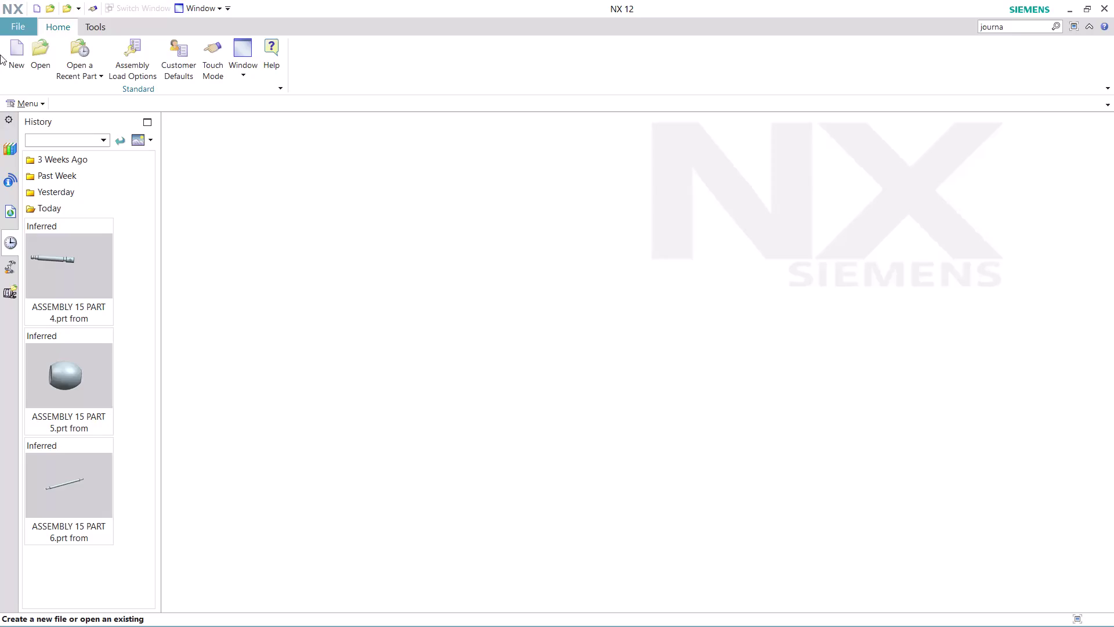
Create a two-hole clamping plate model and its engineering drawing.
Find Tools > Journal > Record through the Command Finder search for 'journa'.
click(1018, 28)
key(Return)
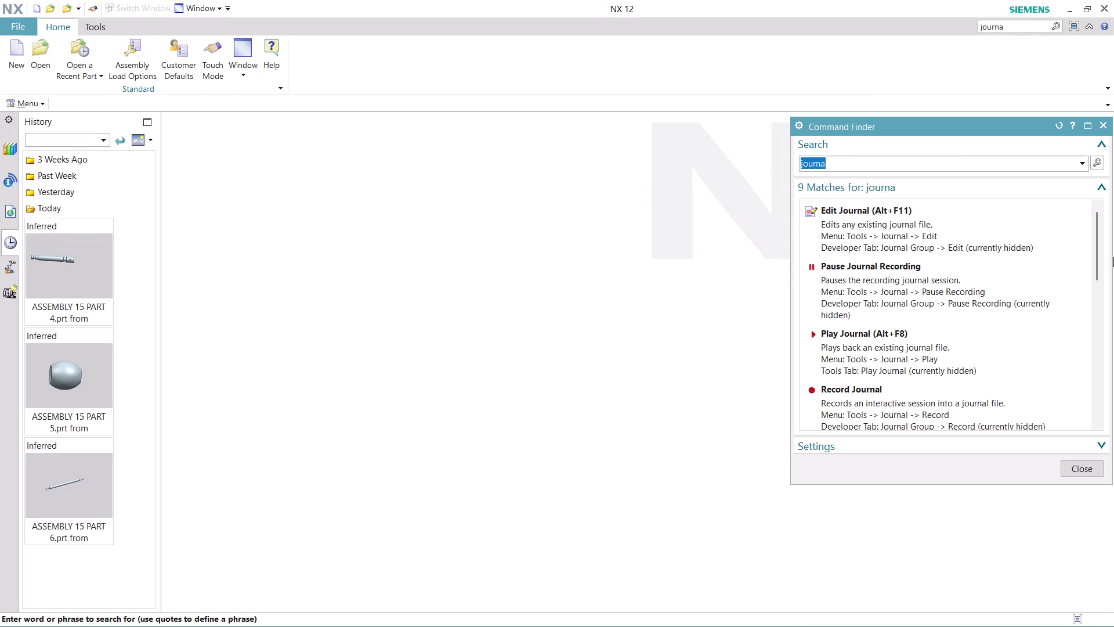
scroll(down, 3)
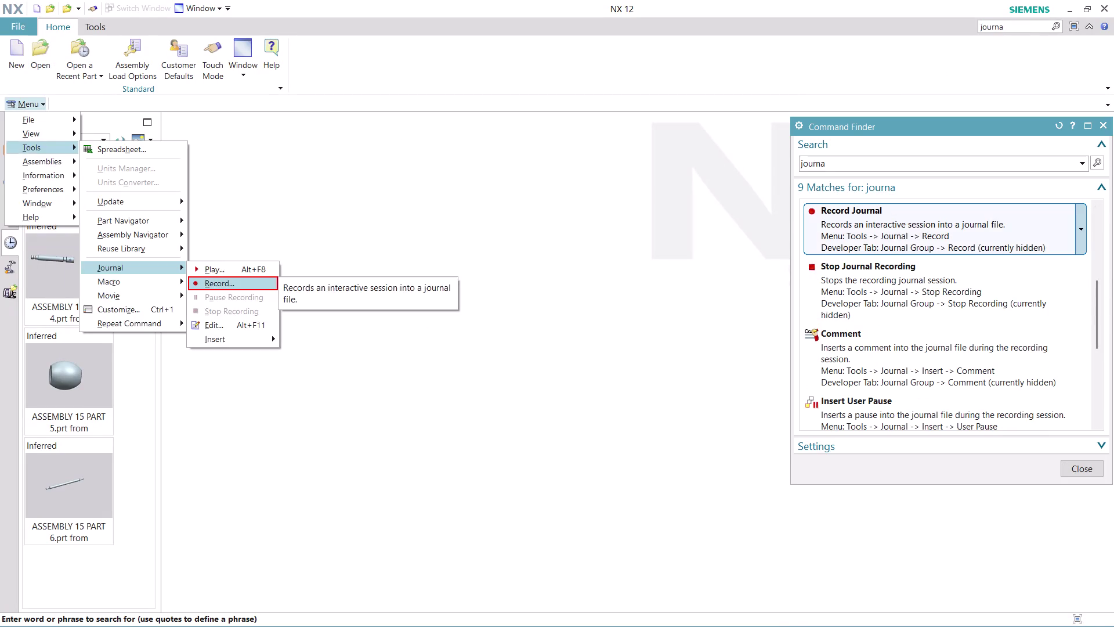
click(875, 232)
click(621, 367)
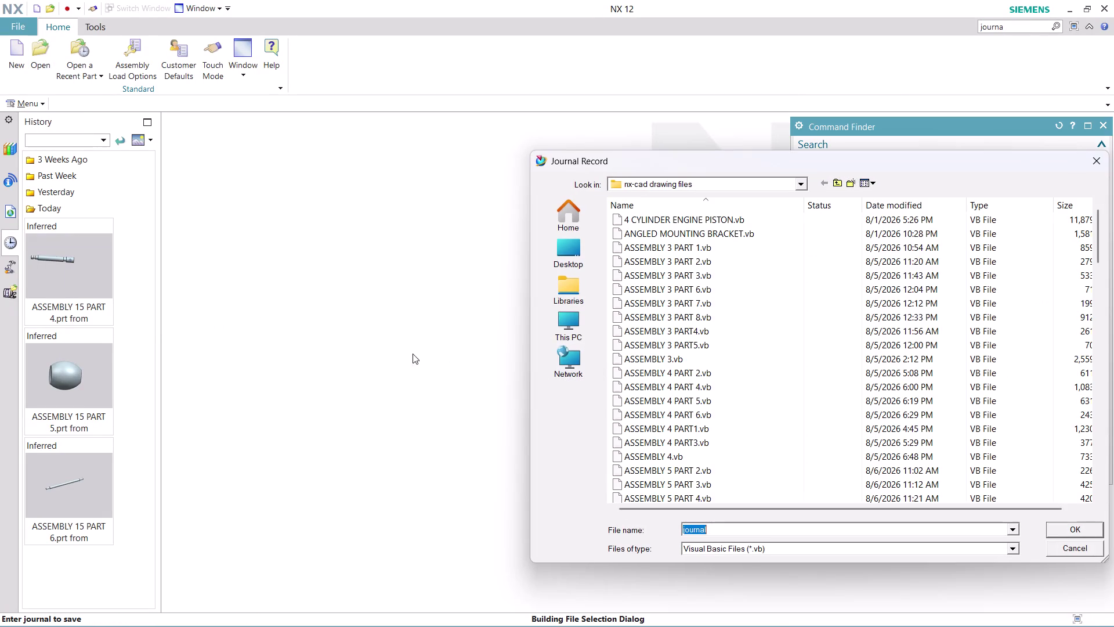
Name the journal 'ASSEMBLY 15 PART 7' and start recording it.
text(ASS)
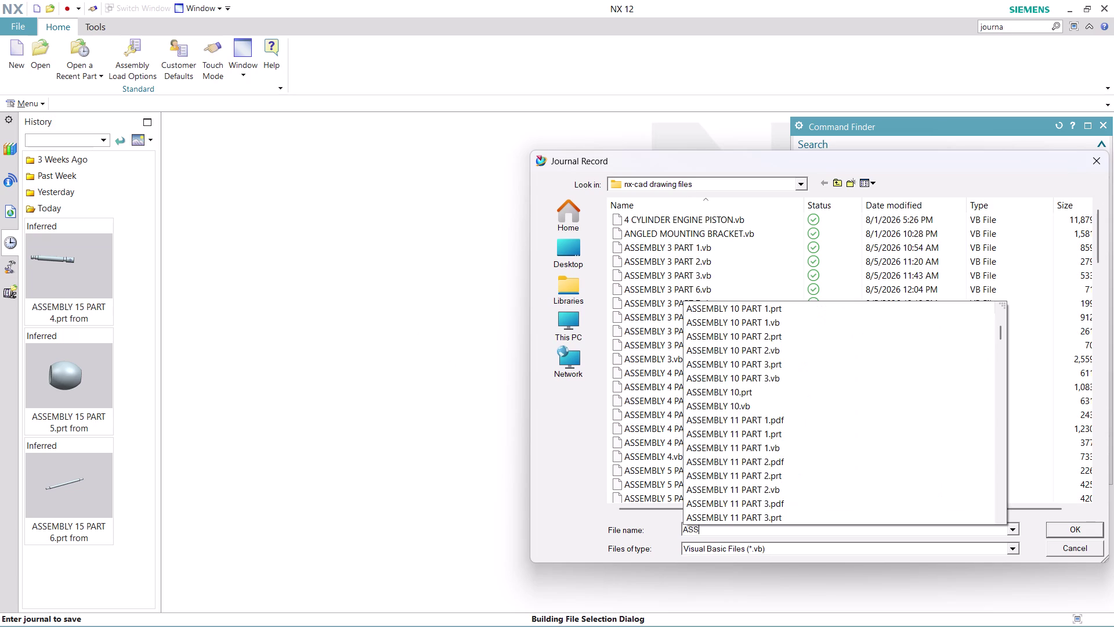
text(EMBLY)
key(space)
key(1)
key(5)
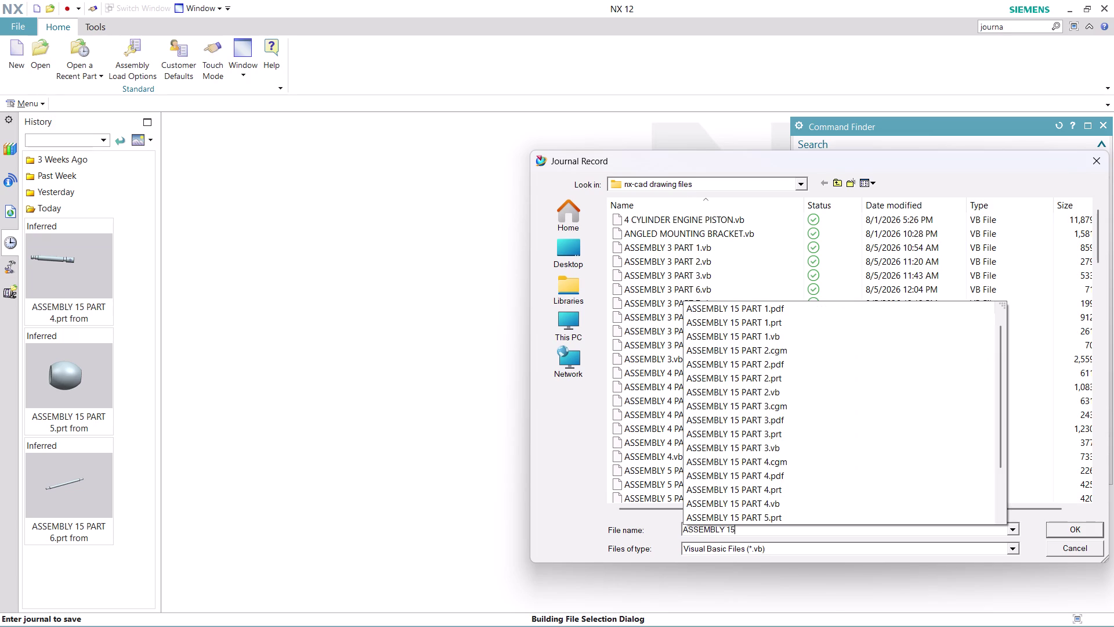
key(space)
text(PART)
key(space)
key(7)
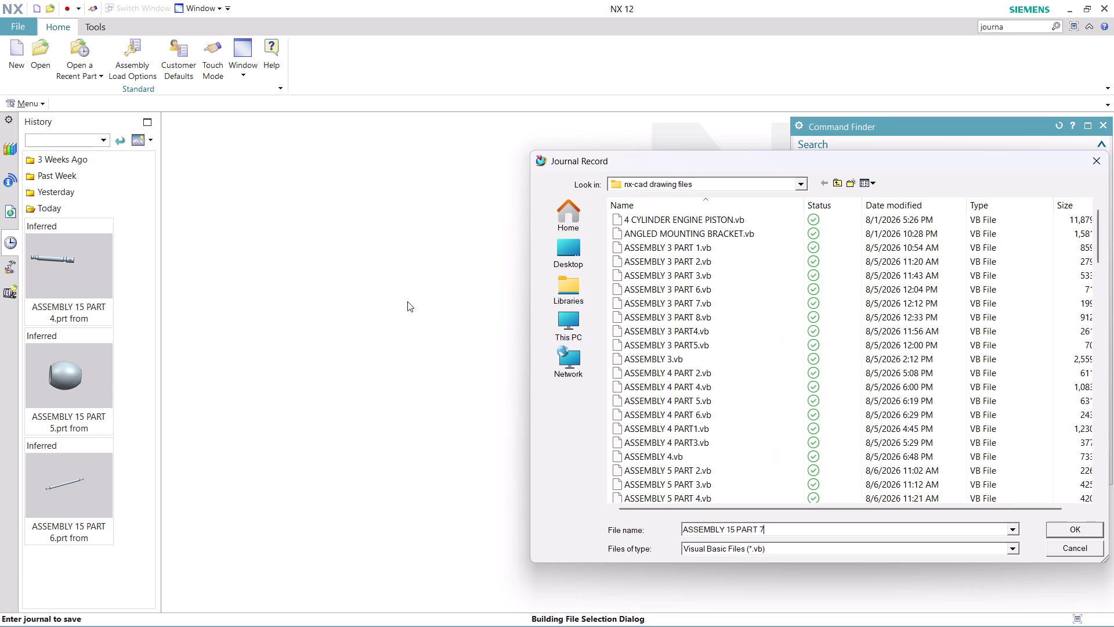
key(Return)
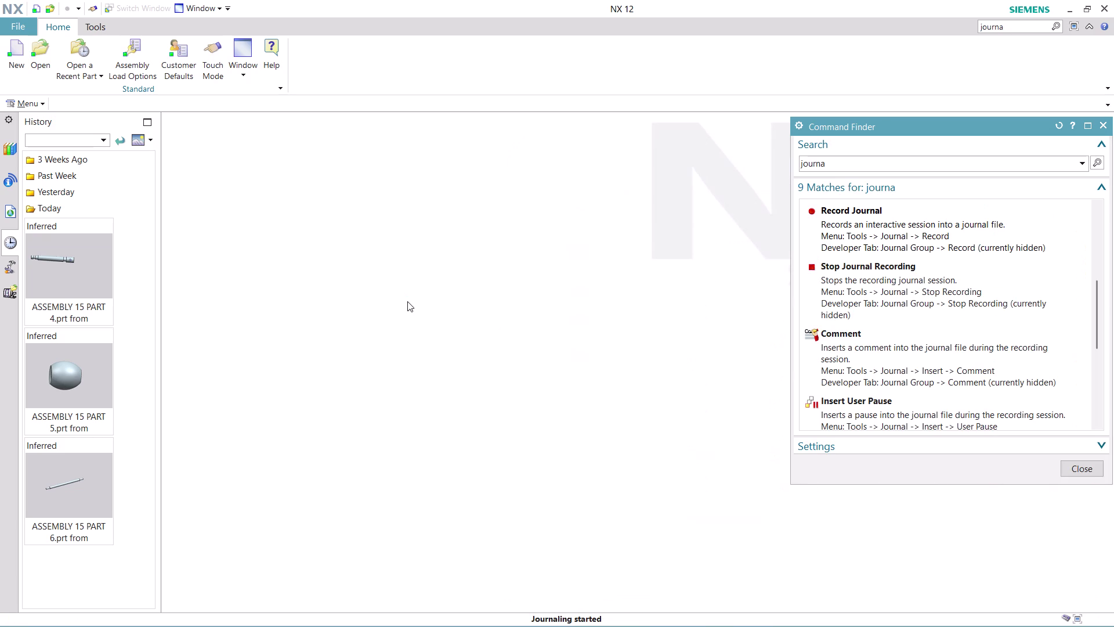
click(1084, 466)
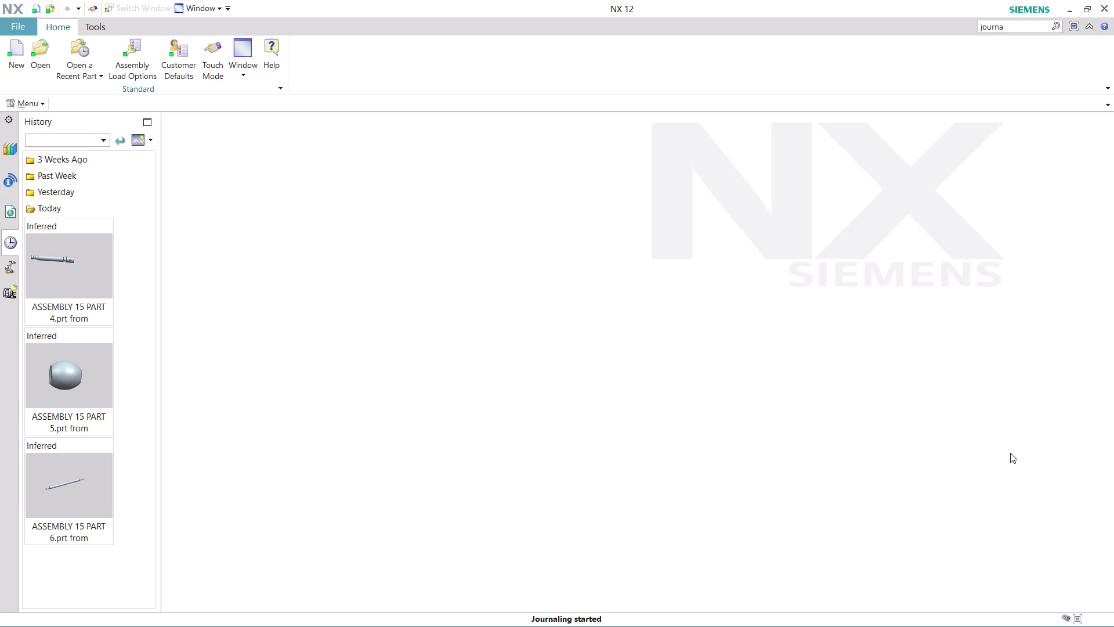
Create model8.prt from the Model template and insert a new sketch.
click(21, 62)
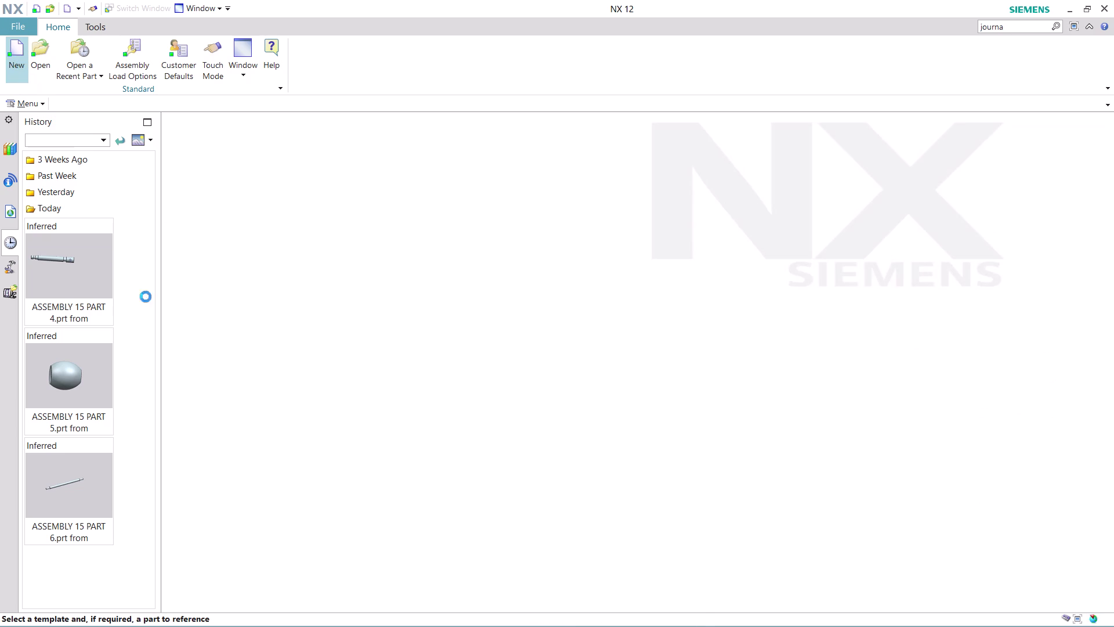
click(212, 294)
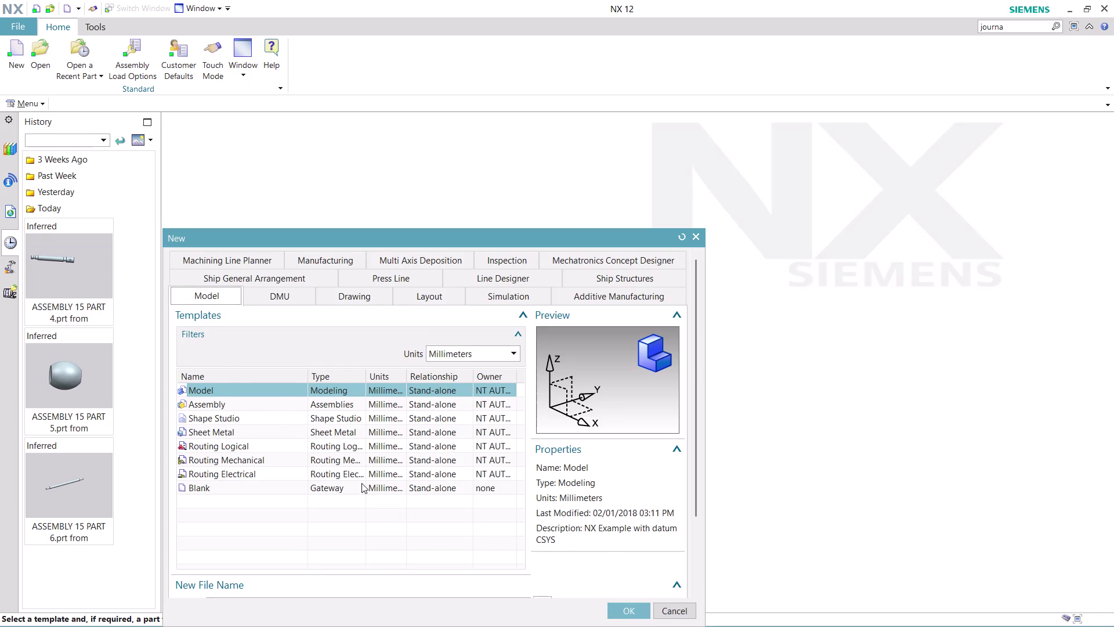
click(628, 614)
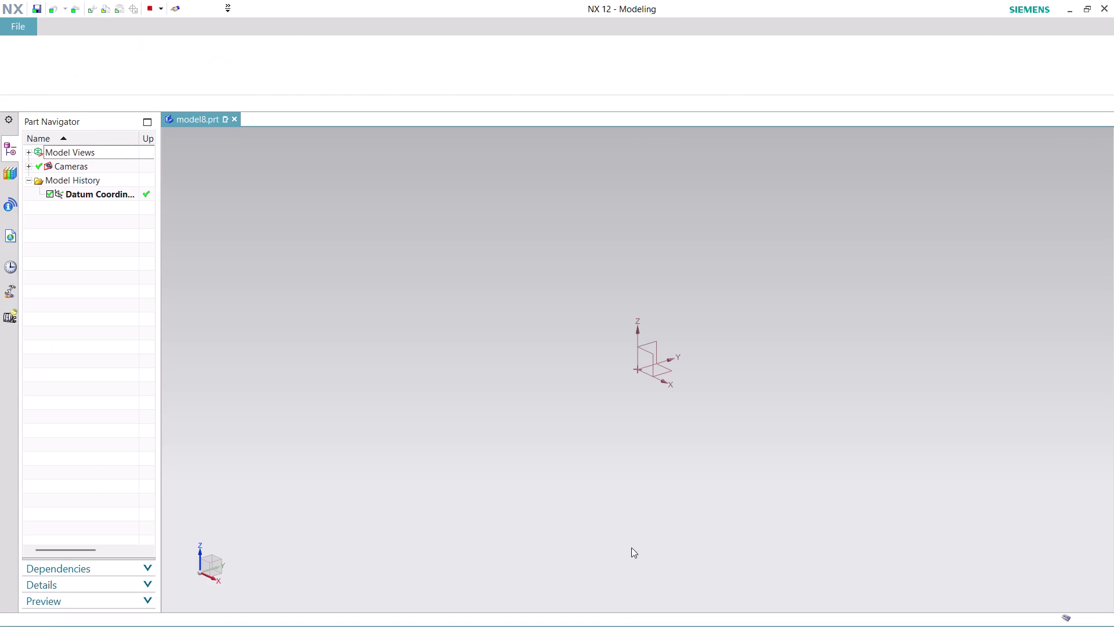
click(36, 104)
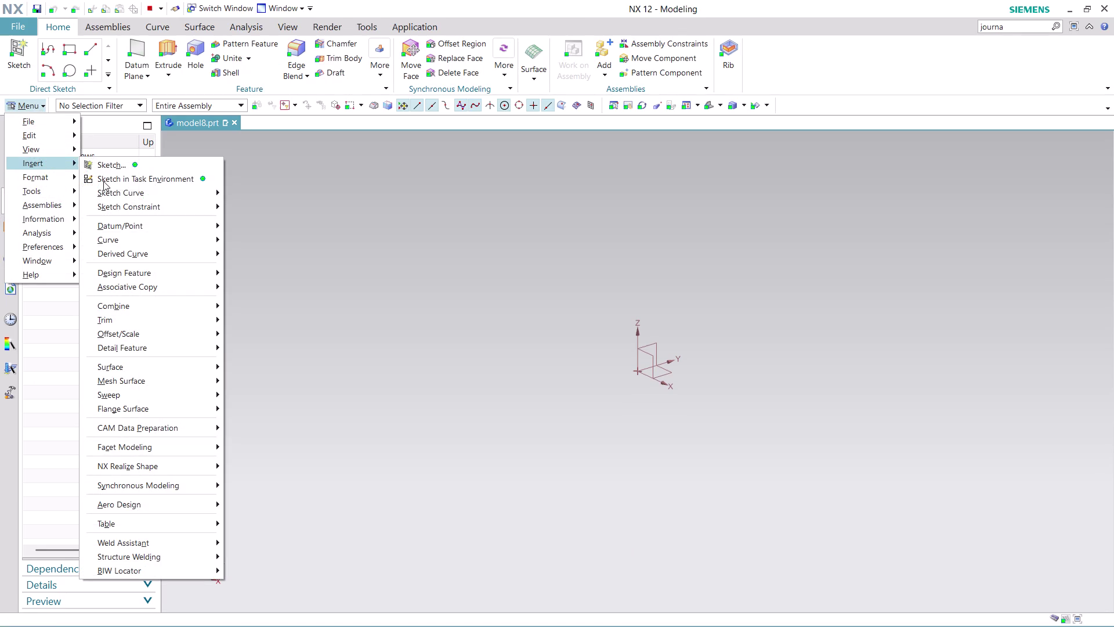
click(165, 181)
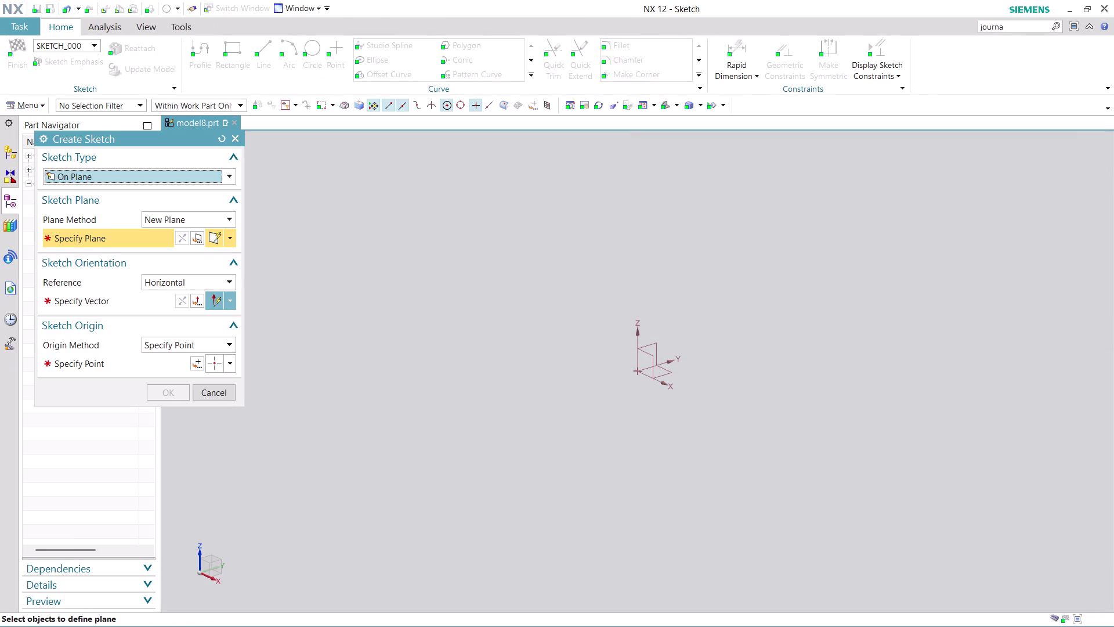
Place the sketch on the XY plane with zero offset, horizontal reference and datum-origin origin.
click(671, 369)
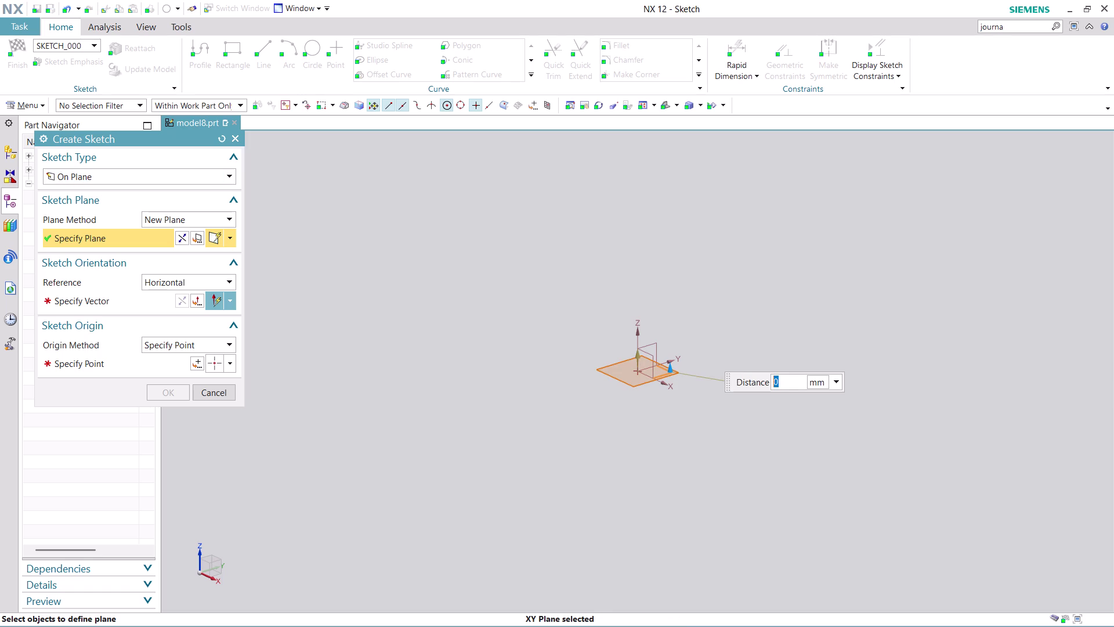
key(ctrl+super+F24)
click(150, 303)
click(663, 364)
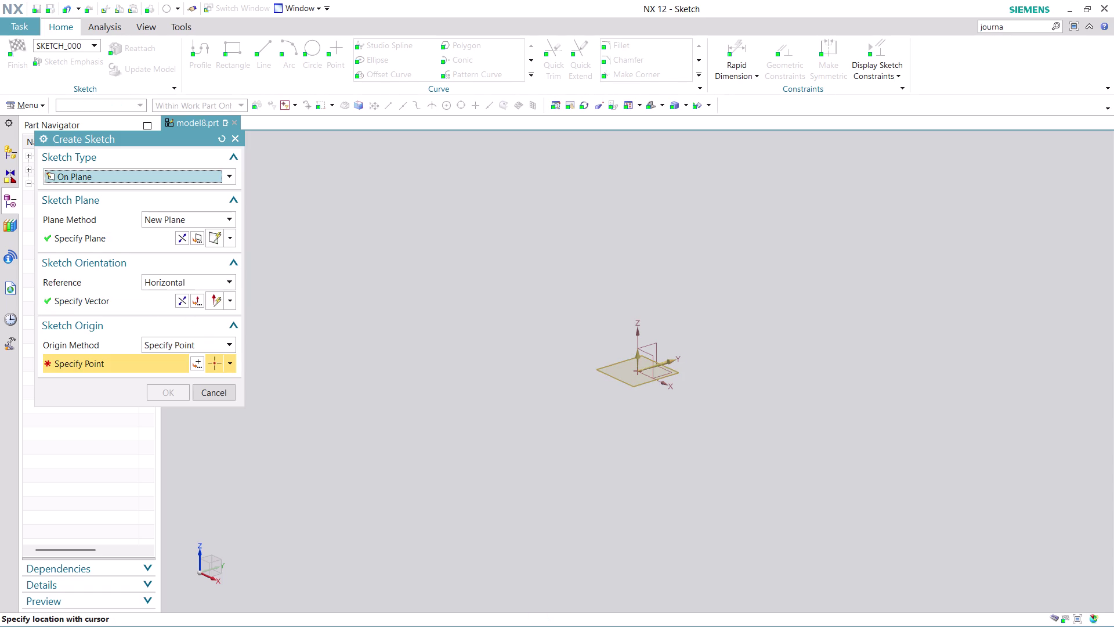
click(197, 359)
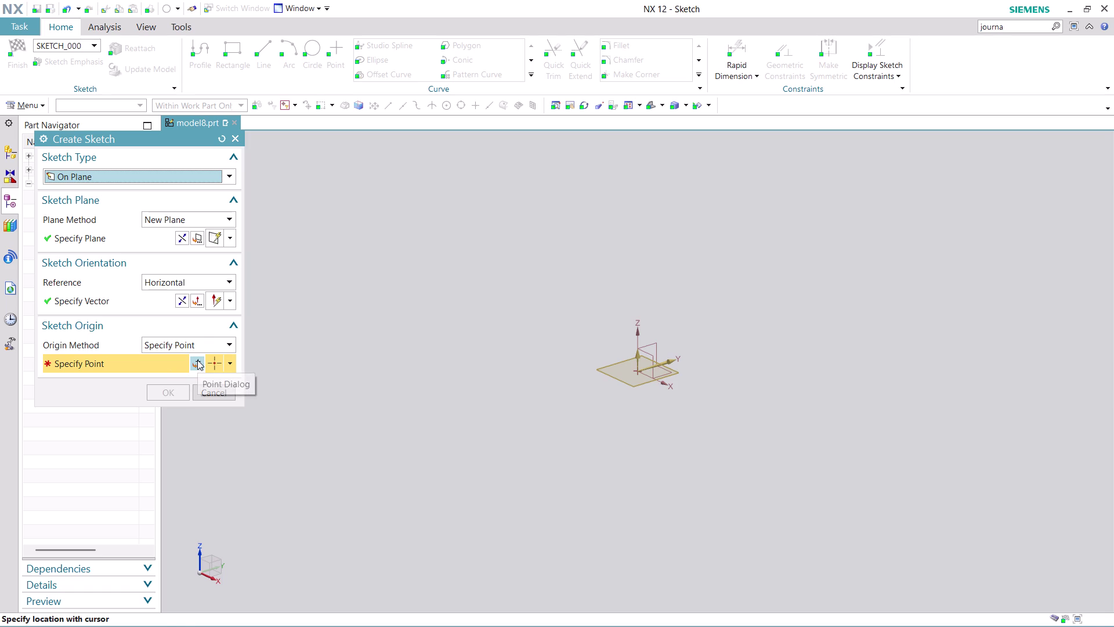
click(168, 381)
click(170, 393)
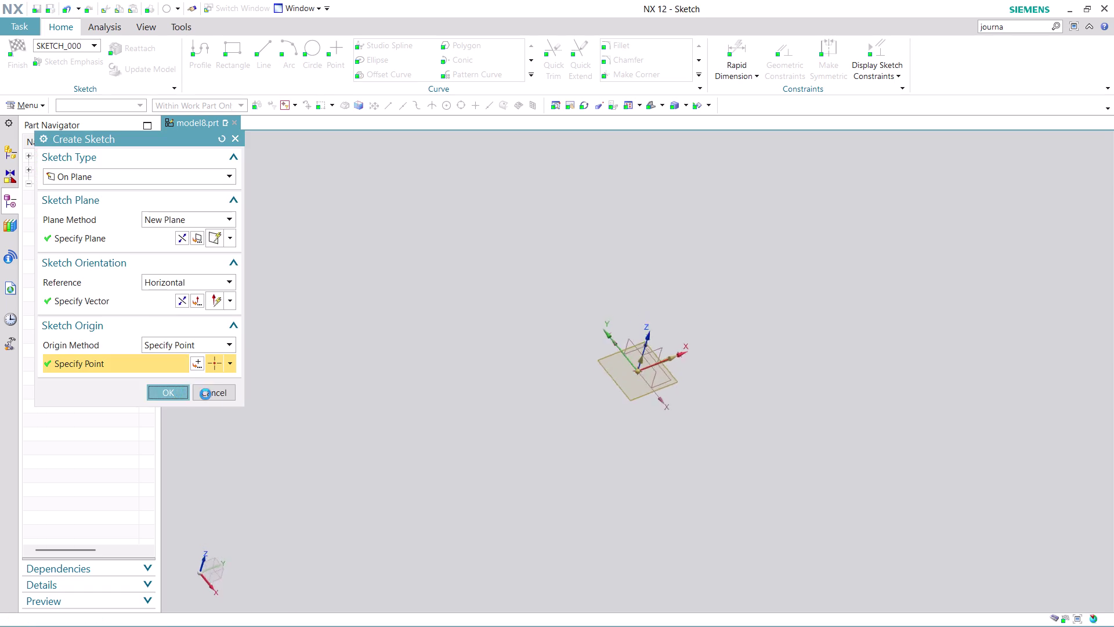
scroll(up, 3)
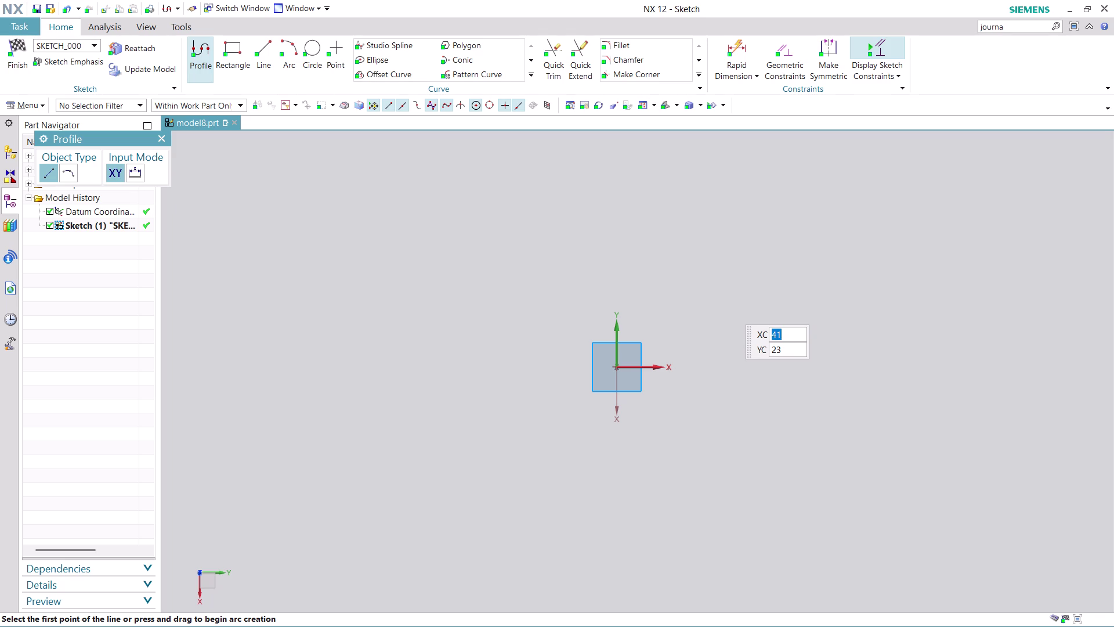
Draw a 94 by 105.8 rectangle from its centre at the sketch origin.
click(233, 44)
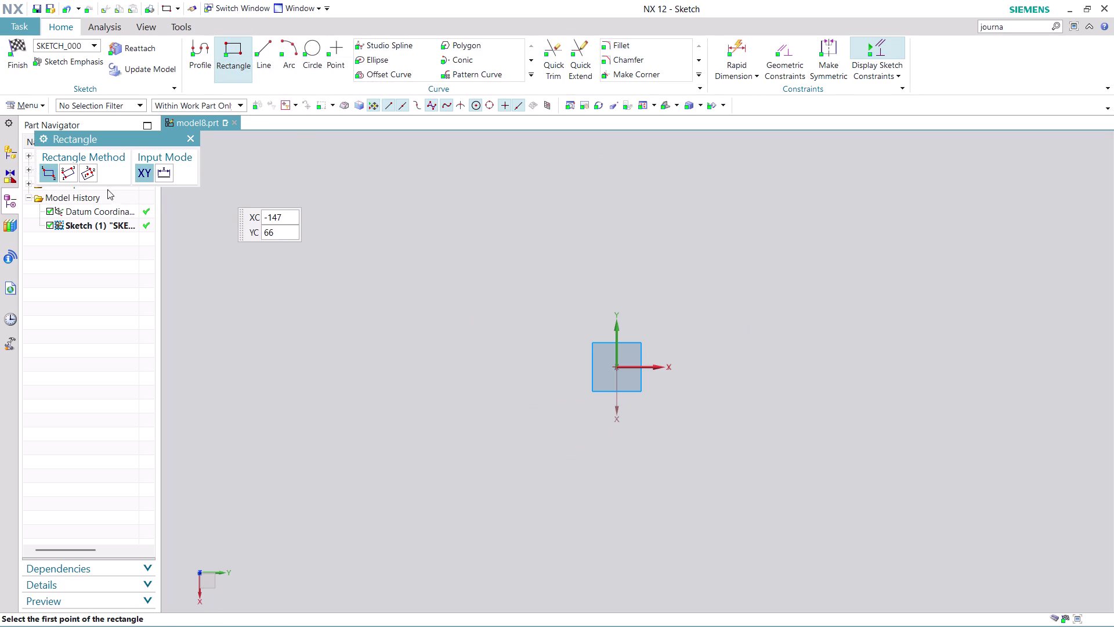
click(88, 174)
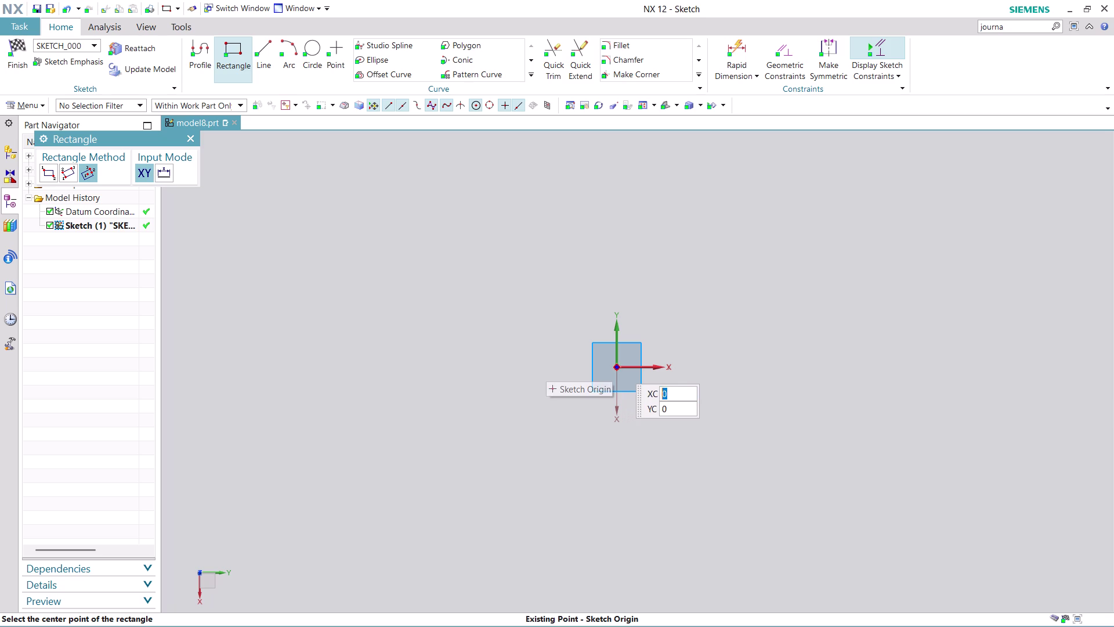
click(619, 364)
click(744, 368)
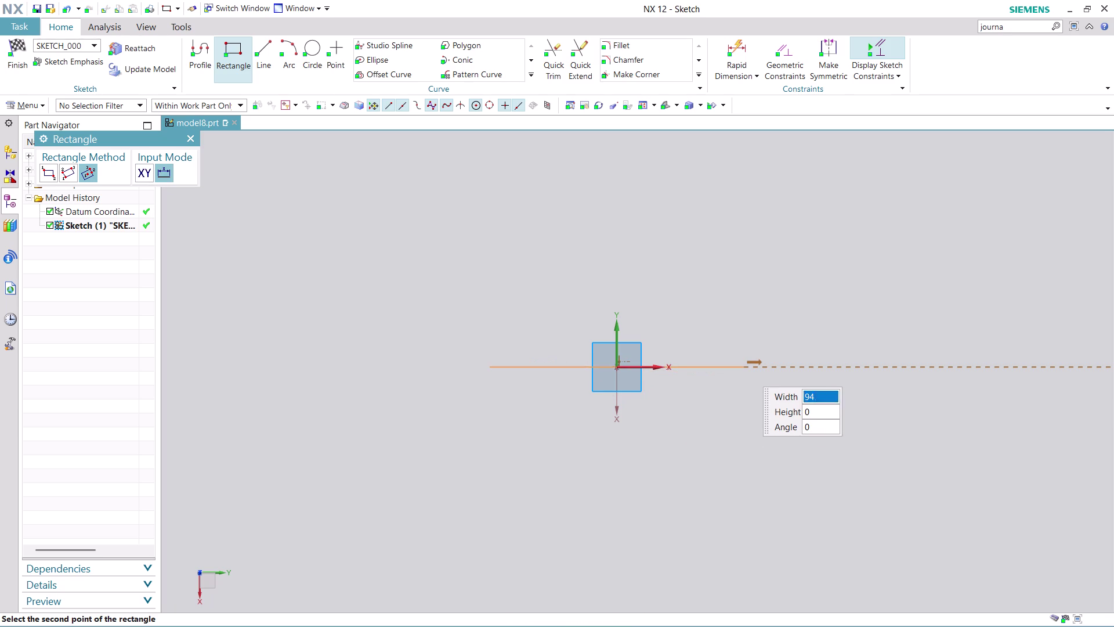
click(742, 510)
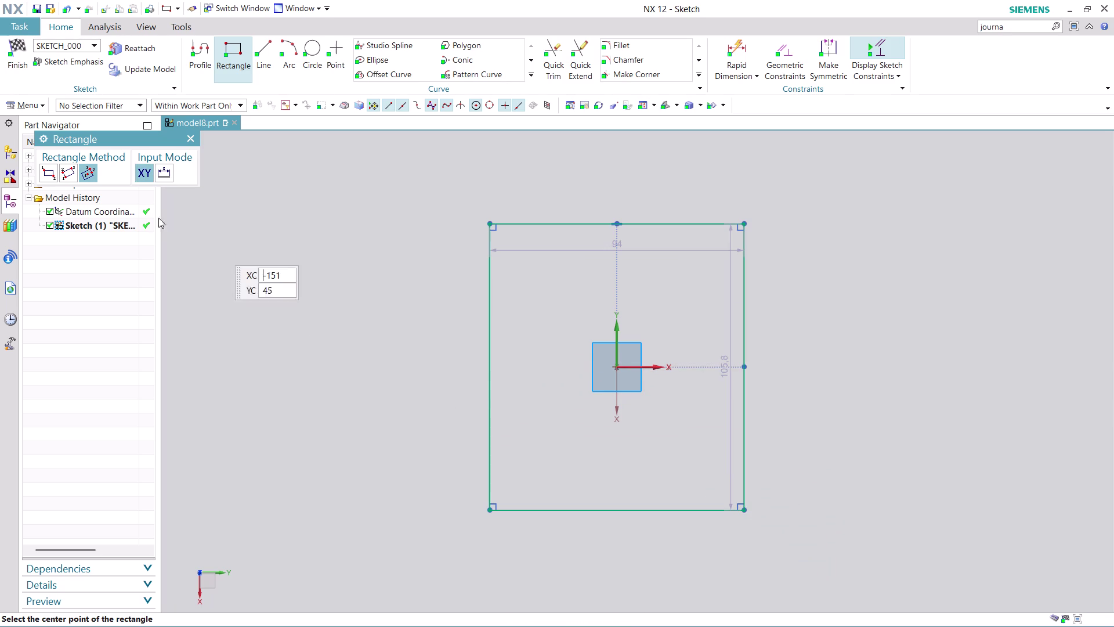
click(192, 138)
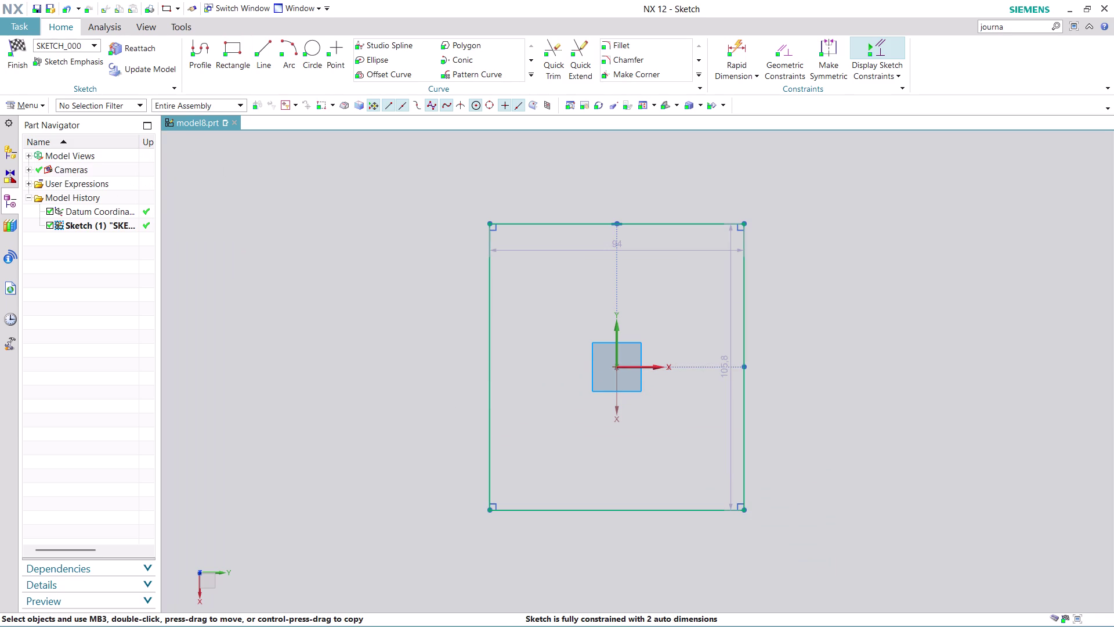
Move the 94 and 105.8 dimensions outward and open the 94 width for editing.
drag(658, 252, 654, 165)
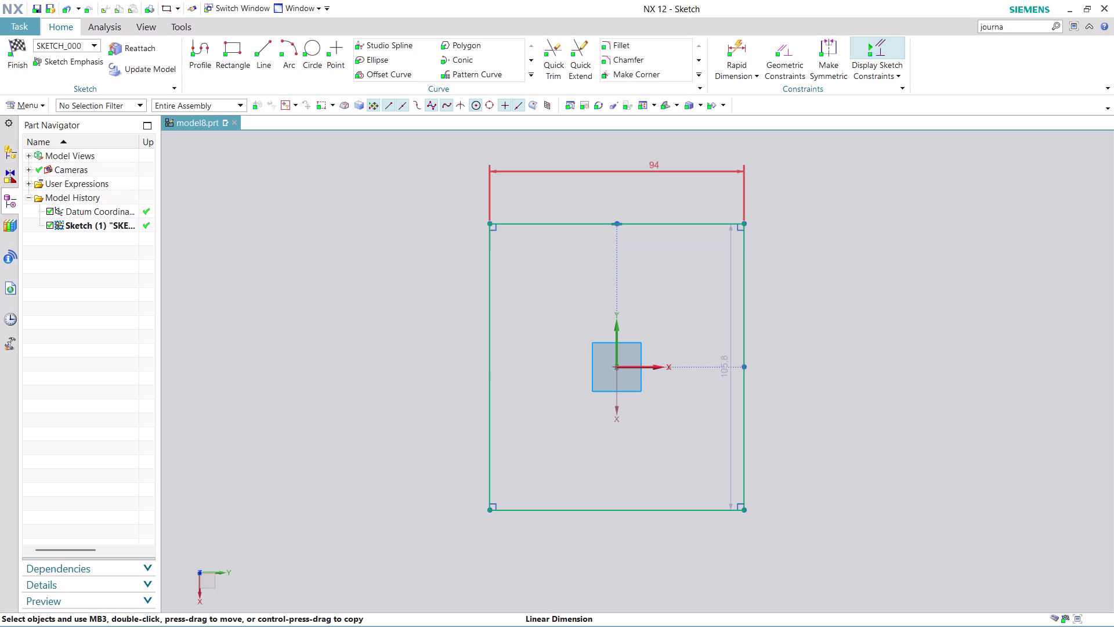
drag(722, 373, 770, 370)
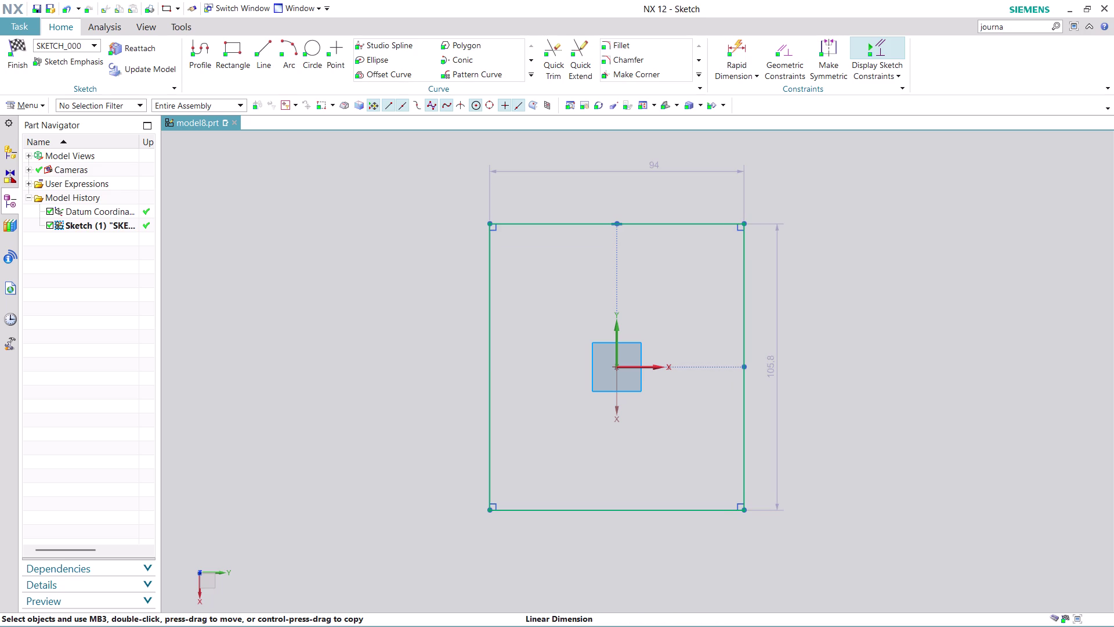
click(646, 164)
click(647, 163)
double_click(646, 164)
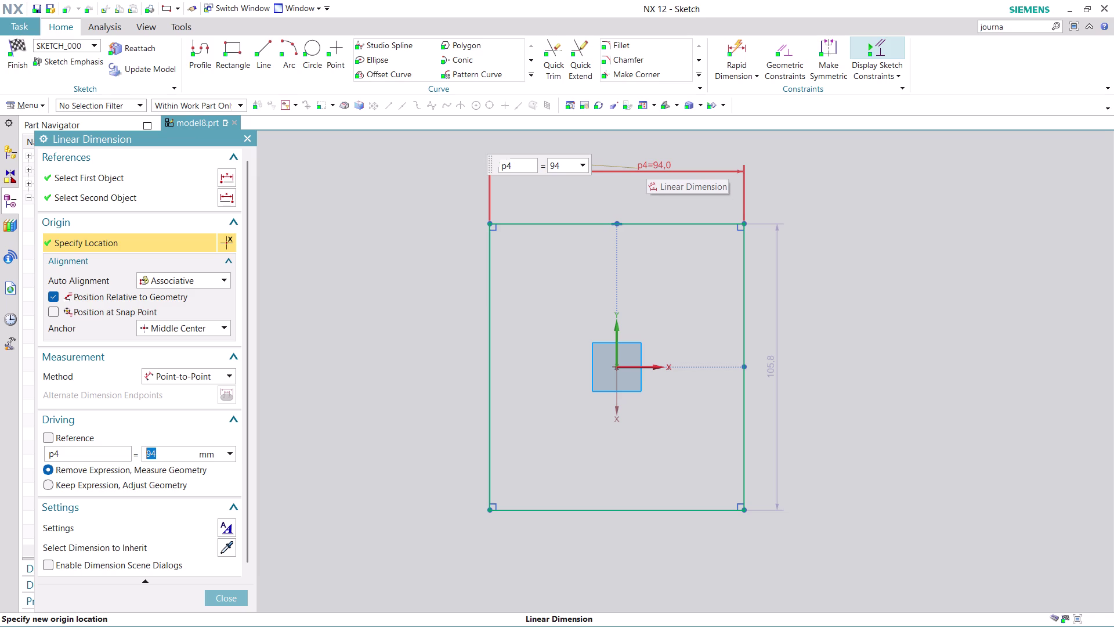
Change the rectangle's width and height dimensions both to 32 mm.
text(32)
key(Return)
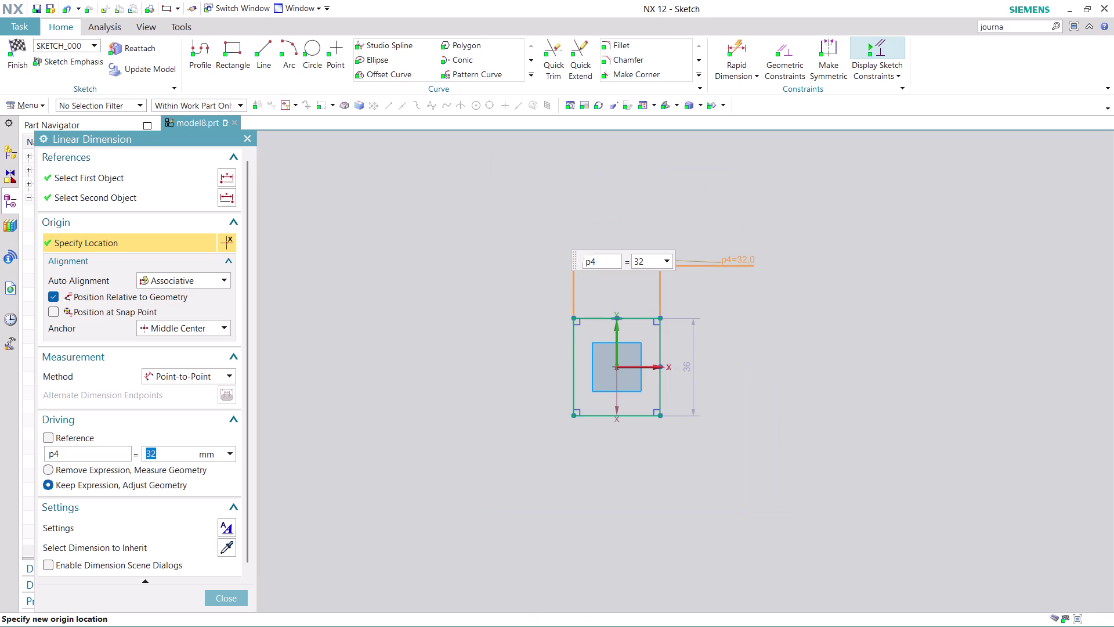
click(222, 593)
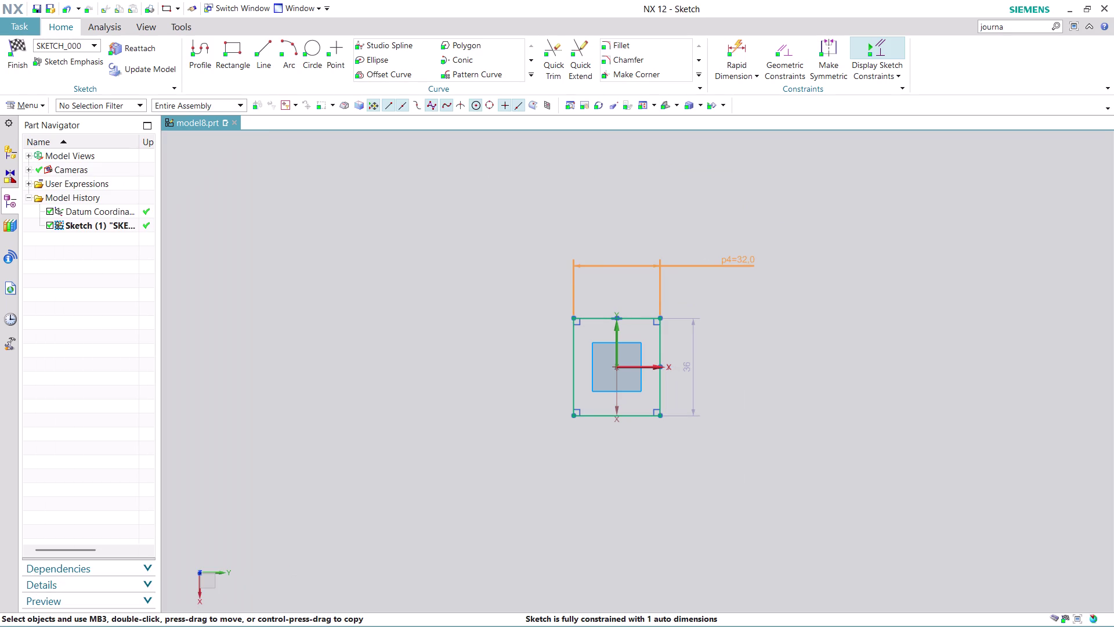
scroll(up, 3)
double_click(670, 283)
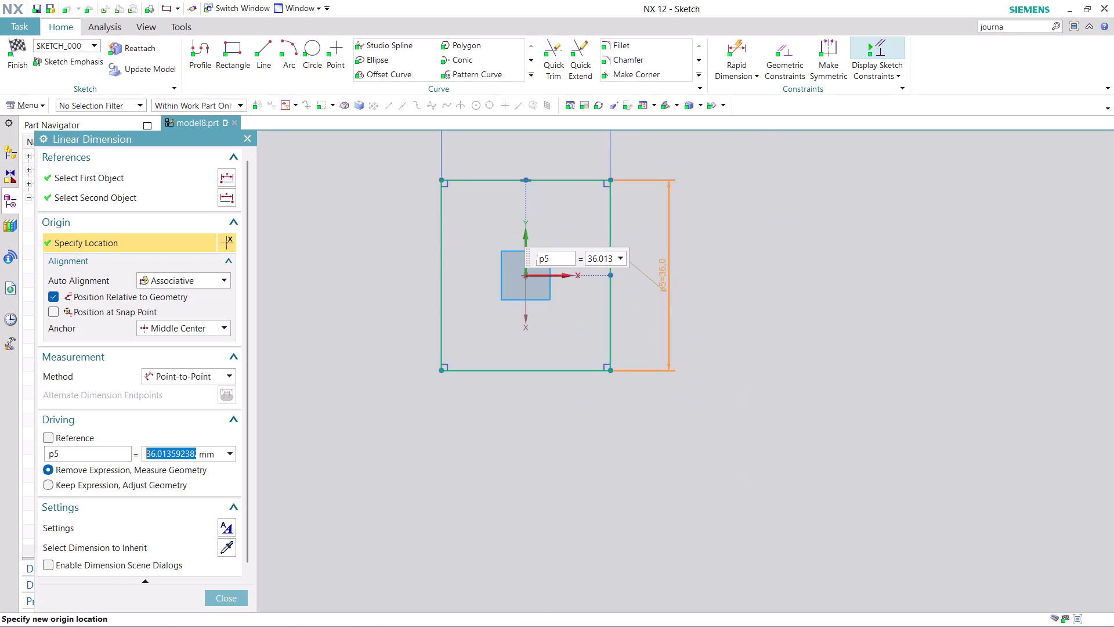
text(32)
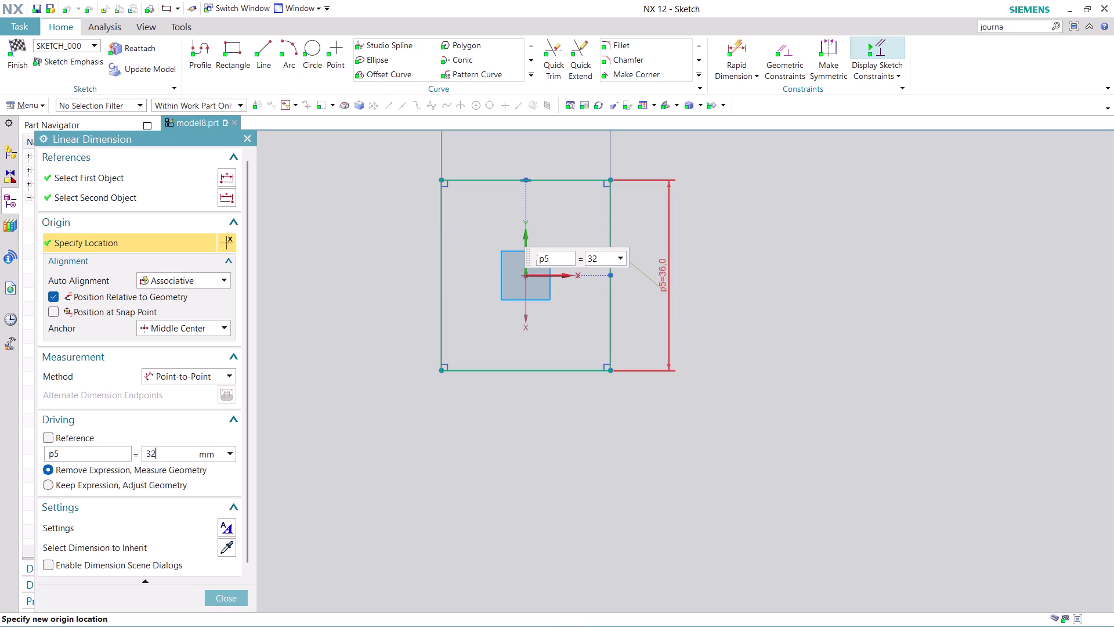
key(Return)
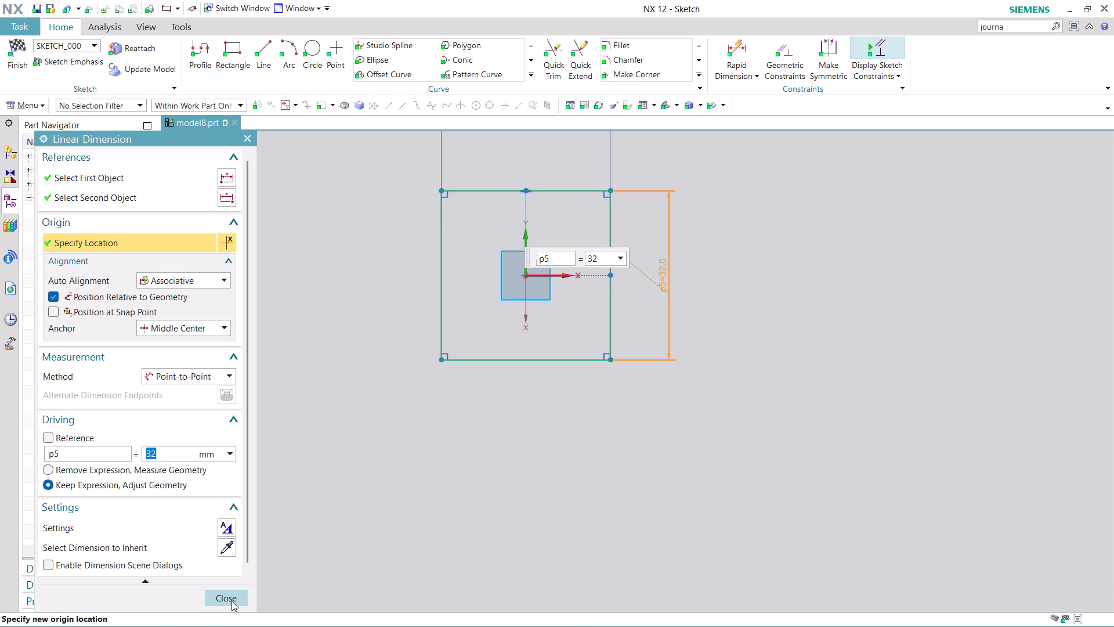
click(232, 600)
scroll(down, 3)
scroll(up, 3)
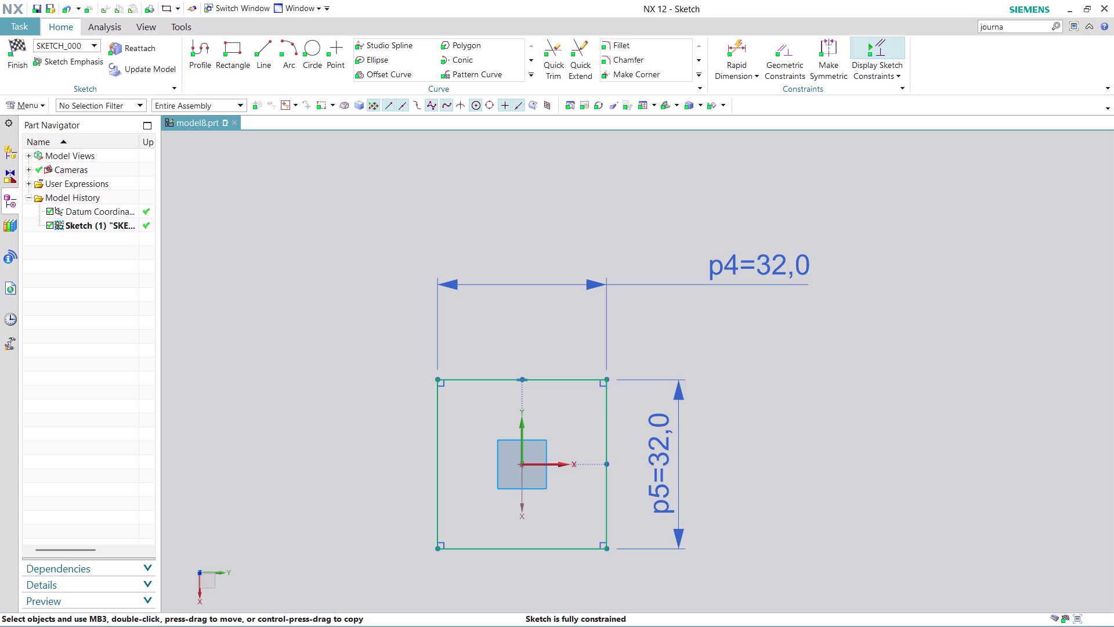
Zoom in on the 32 mm square and start the Circle command.
scroll(down, 3)
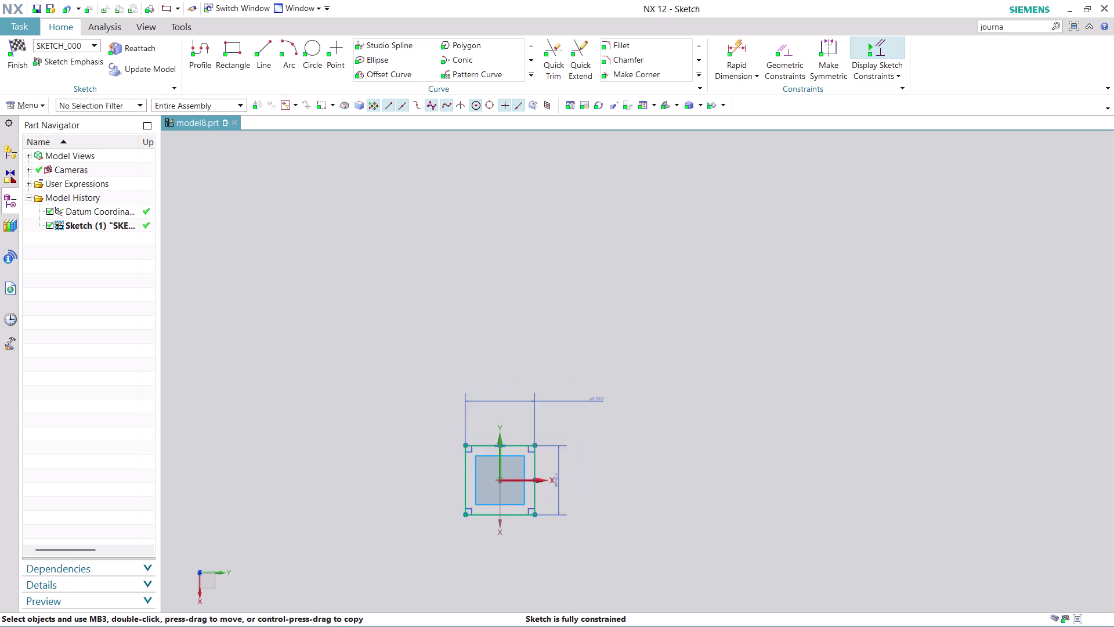
scroll(up, 3)
scroll(up, 3)
scroll(up, 3)
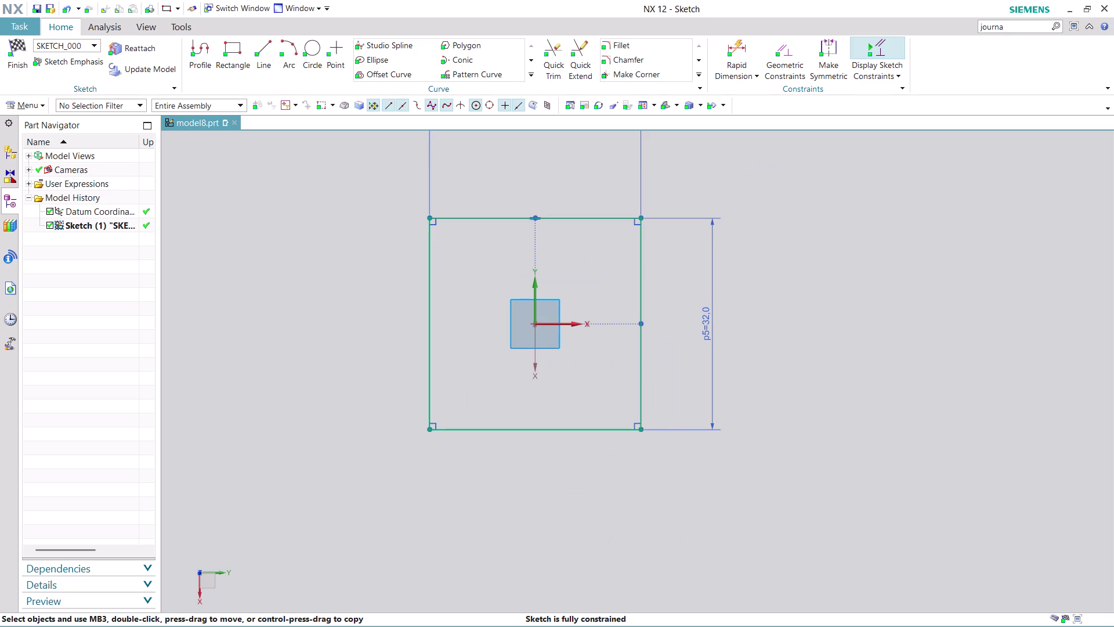
click(318, 47)
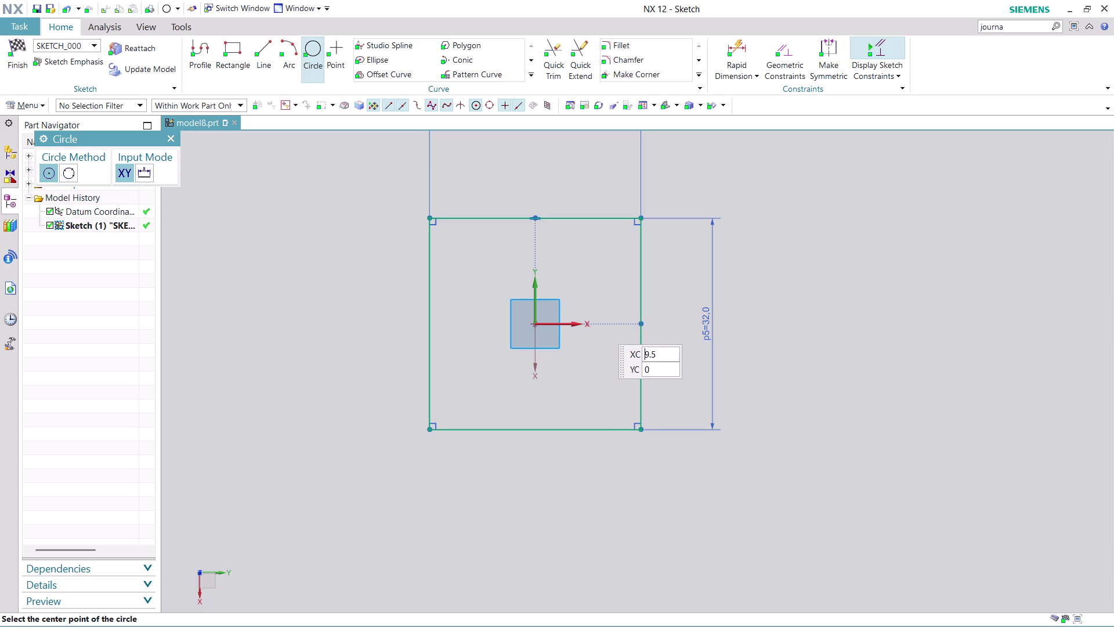
Draw a Ø6 hole circle centred on the horizontal axis.
click(599, 324)
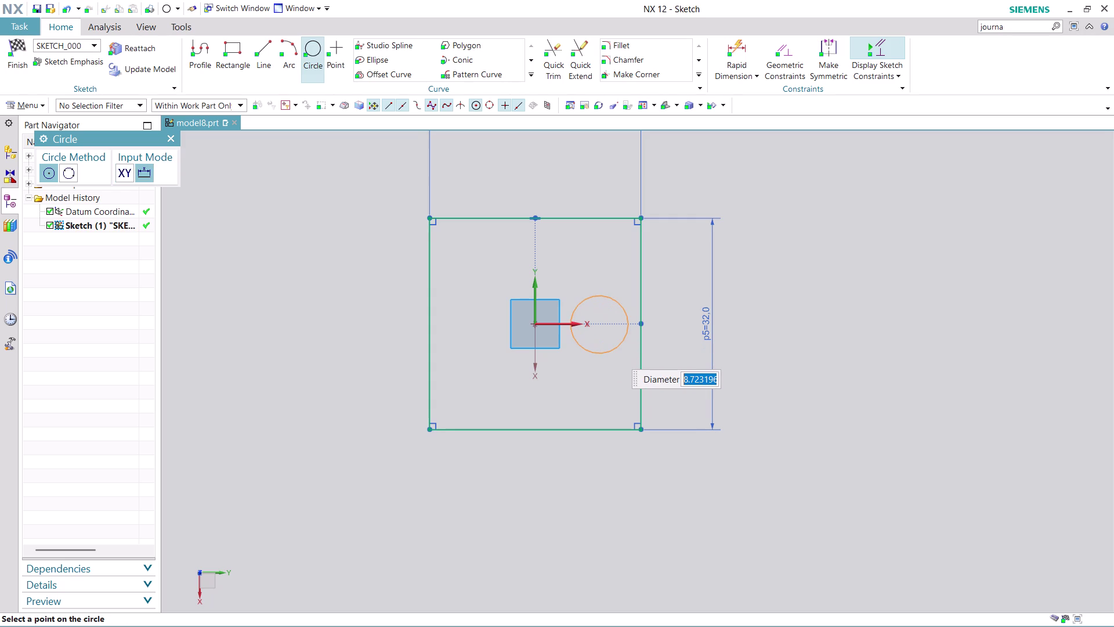
key(6)
key(Return)
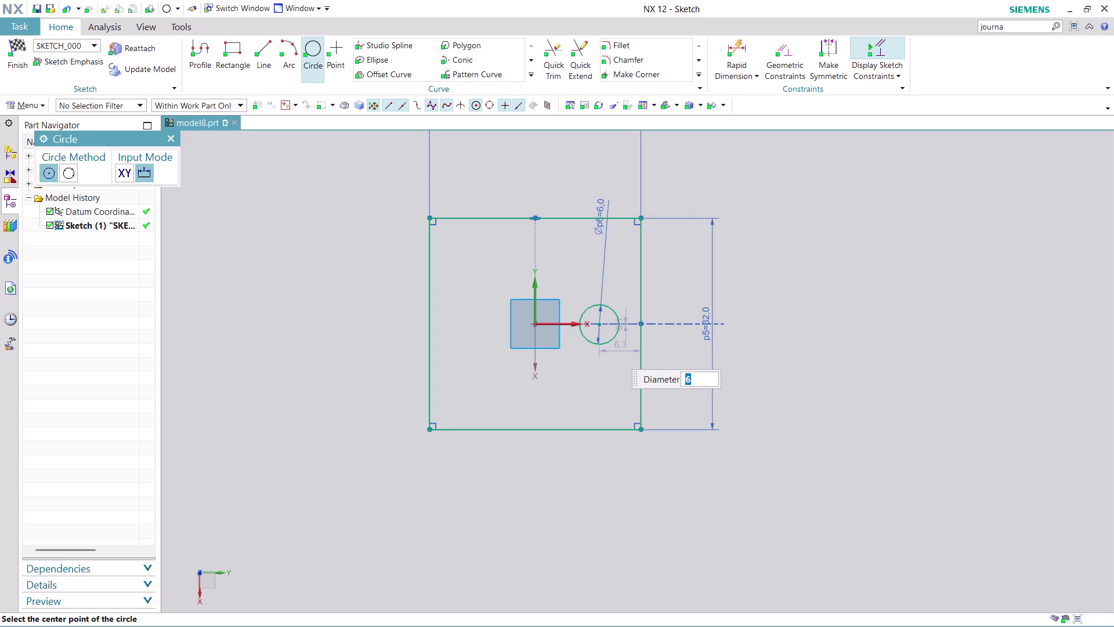
click(171, 140)
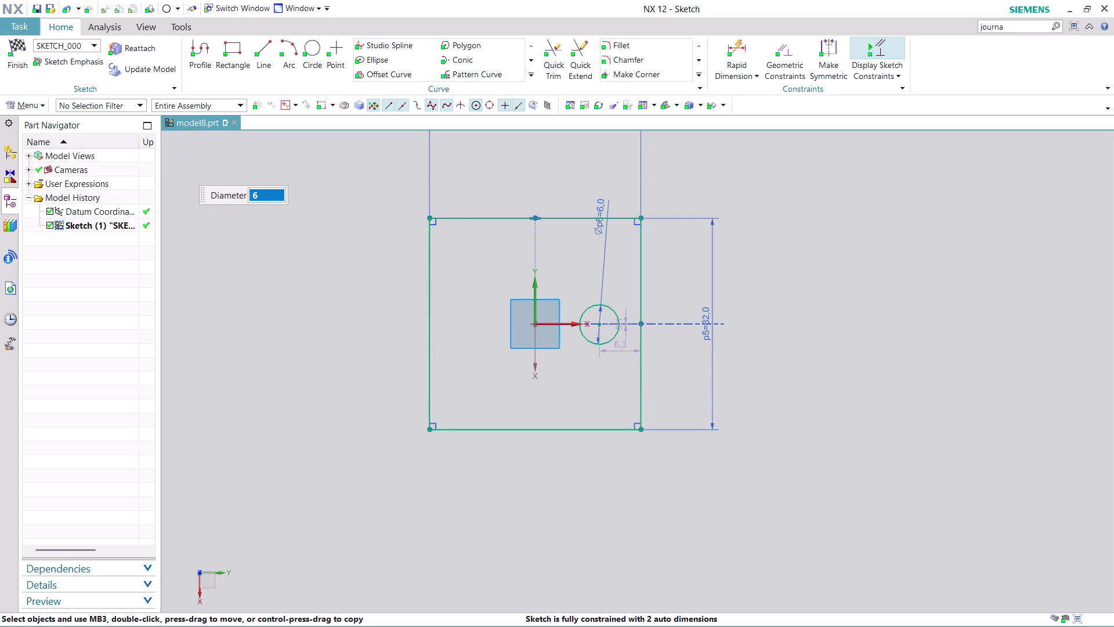
Move the hole's offset dimension below the square and change it to 8 mm.
drag(621, 353, 623, 494)
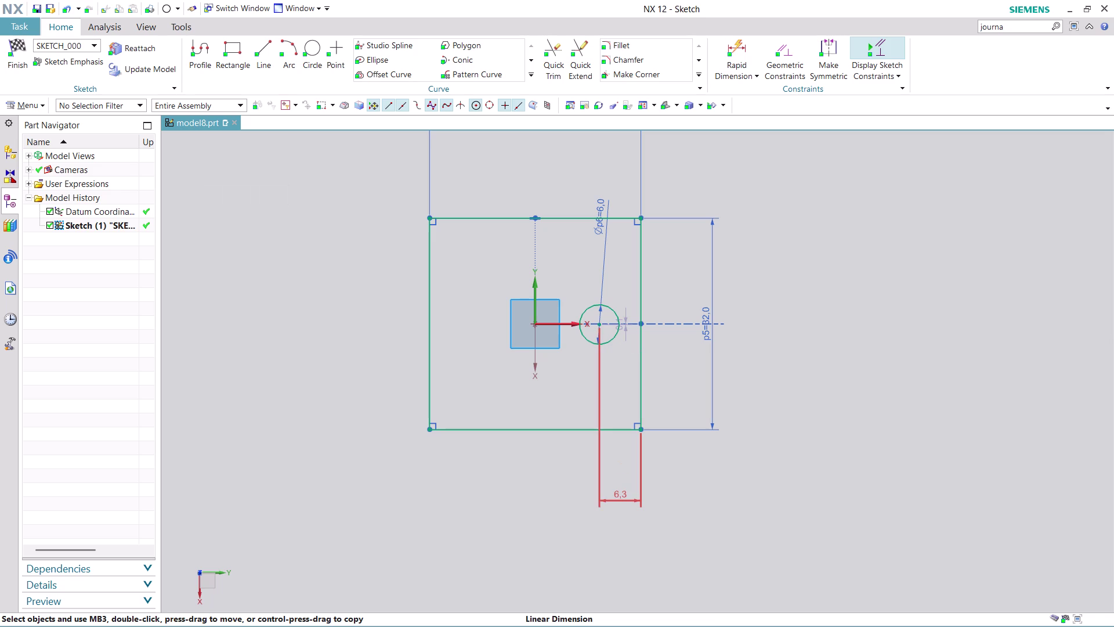
double_click(623, 494)
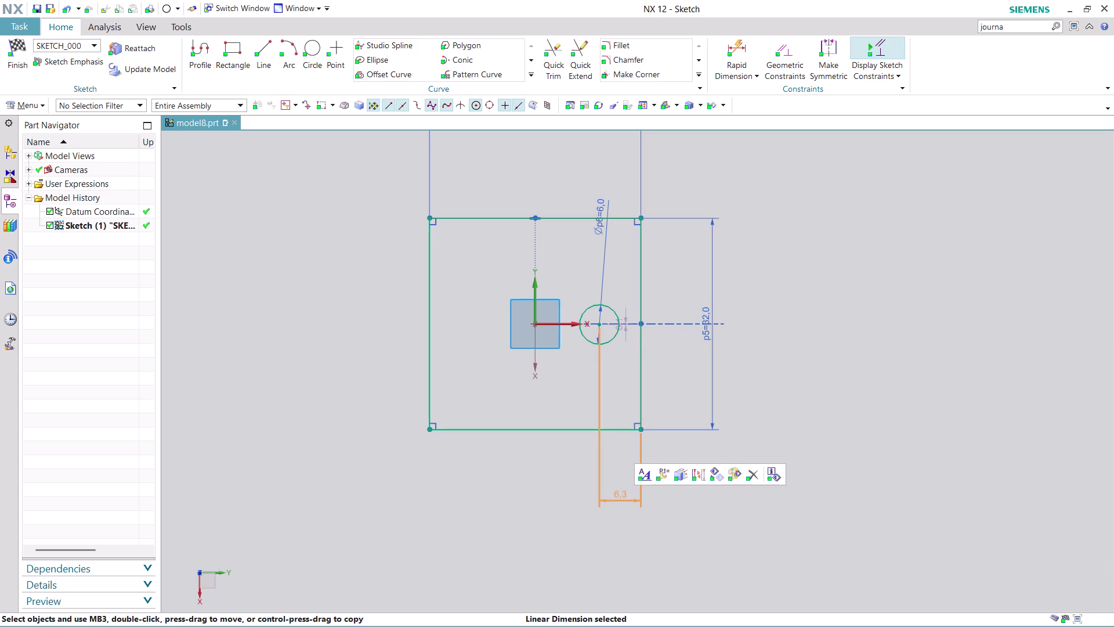
double_click(623, 493)
key(8)
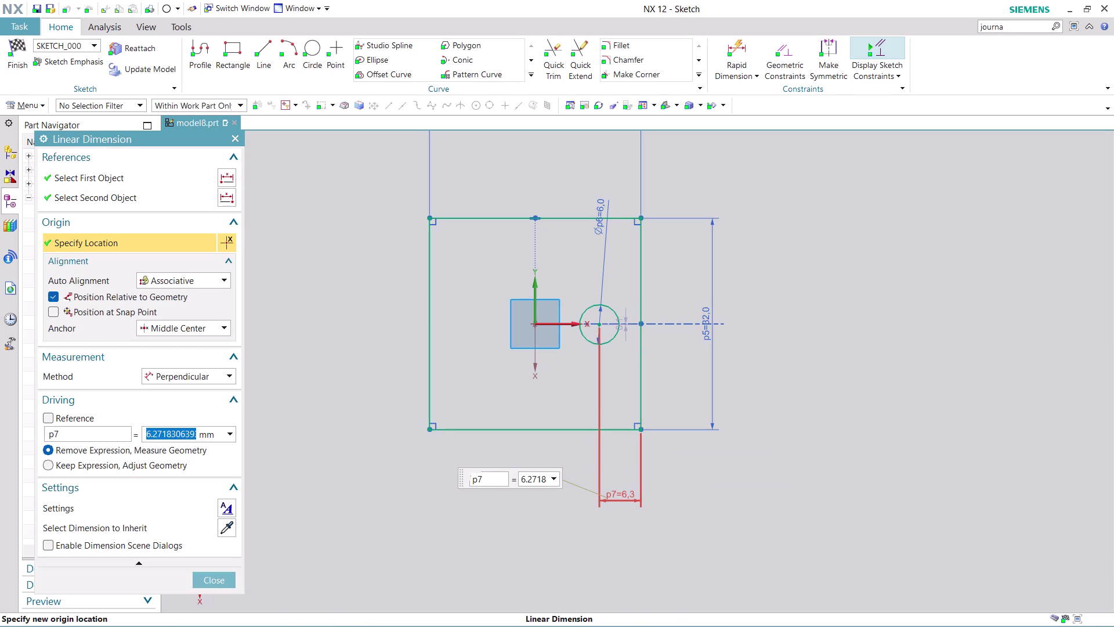
key(Return)
click(225, 583)
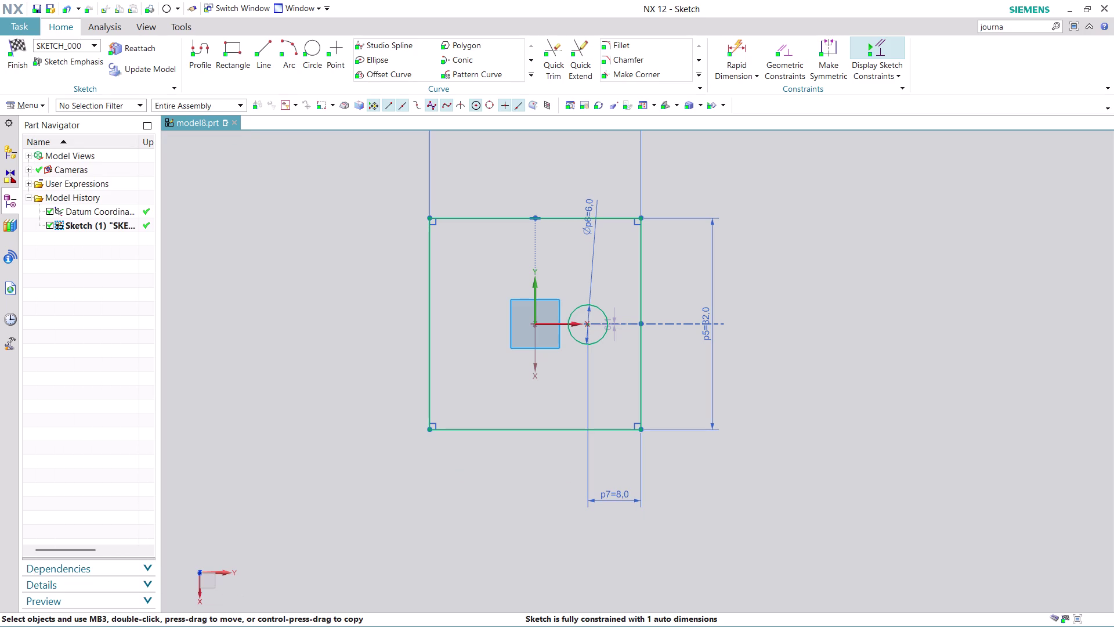
Mirror the hole circle about the vertical sketch axis.
click(534, 73)
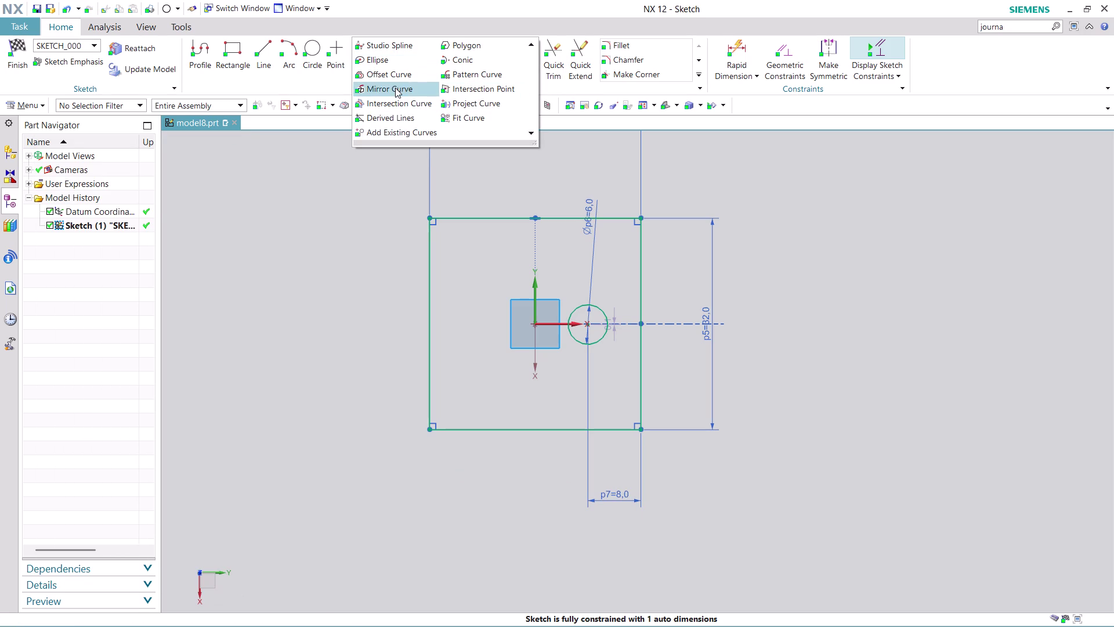
click(395, 87)
click(586, 307)
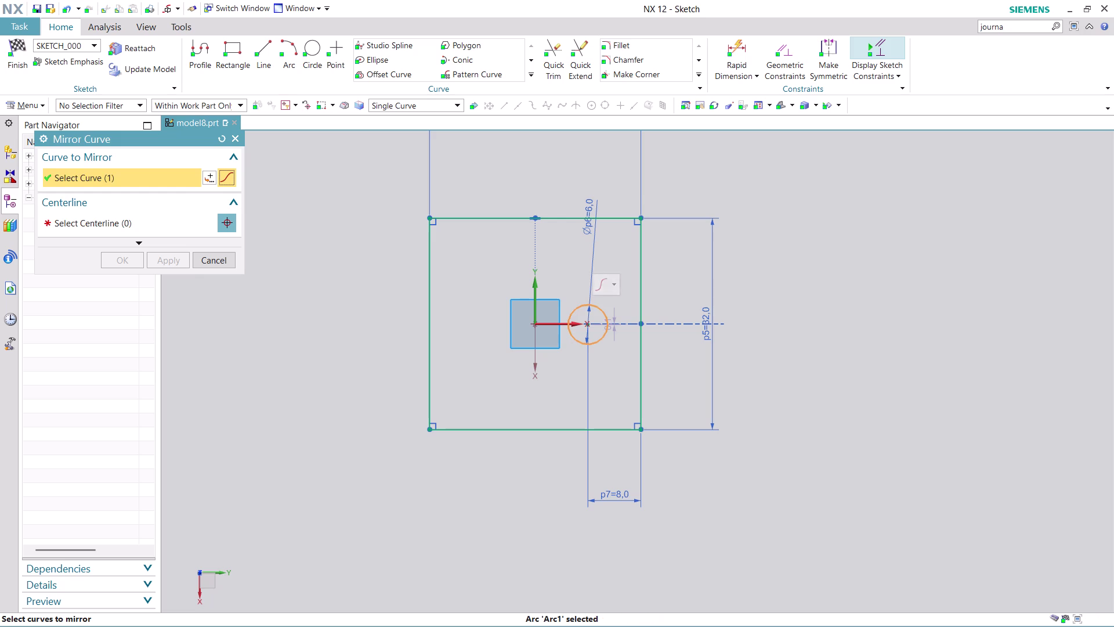
click(166, 221)
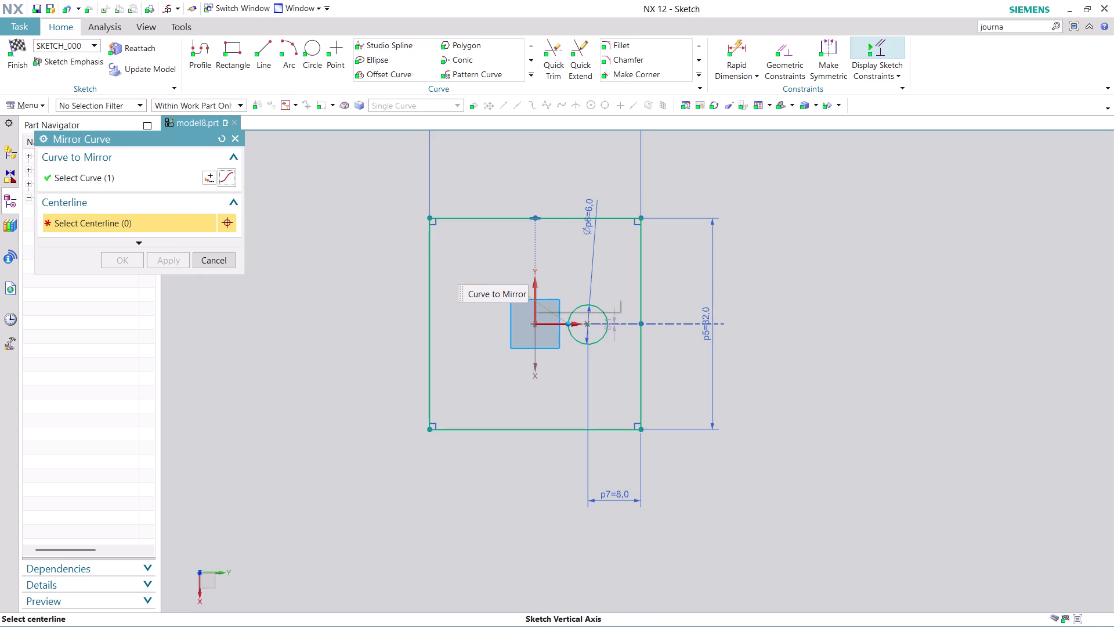
click(532, 282)
Complete the mirror to create the left hole.
click(116, 254)
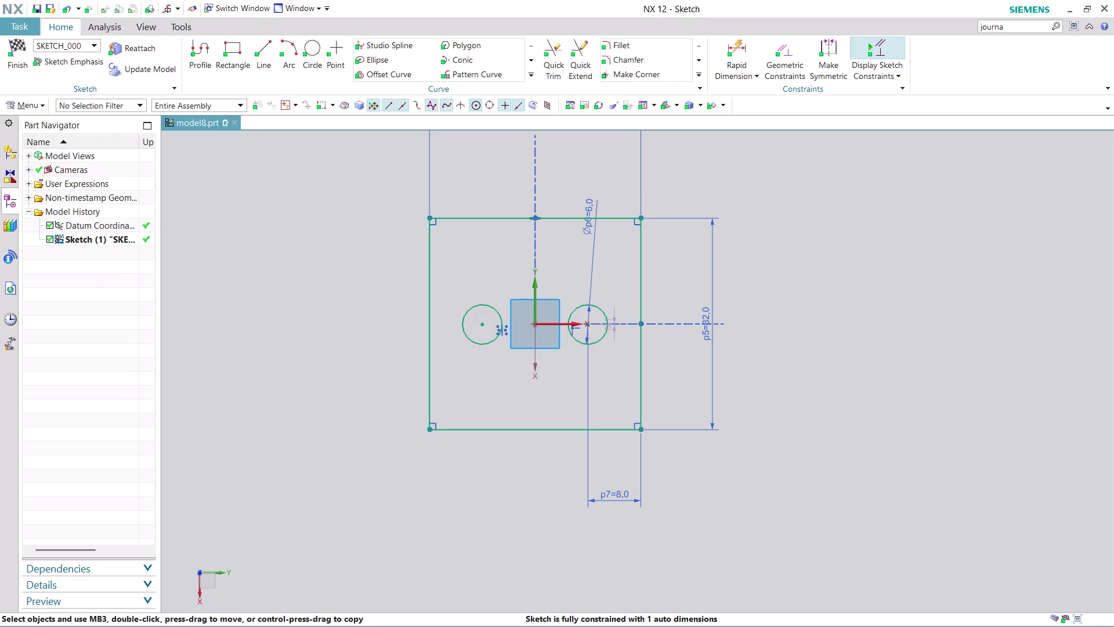
scroll(up, 3)
scroll(down, 3)
scroll(up, 3)
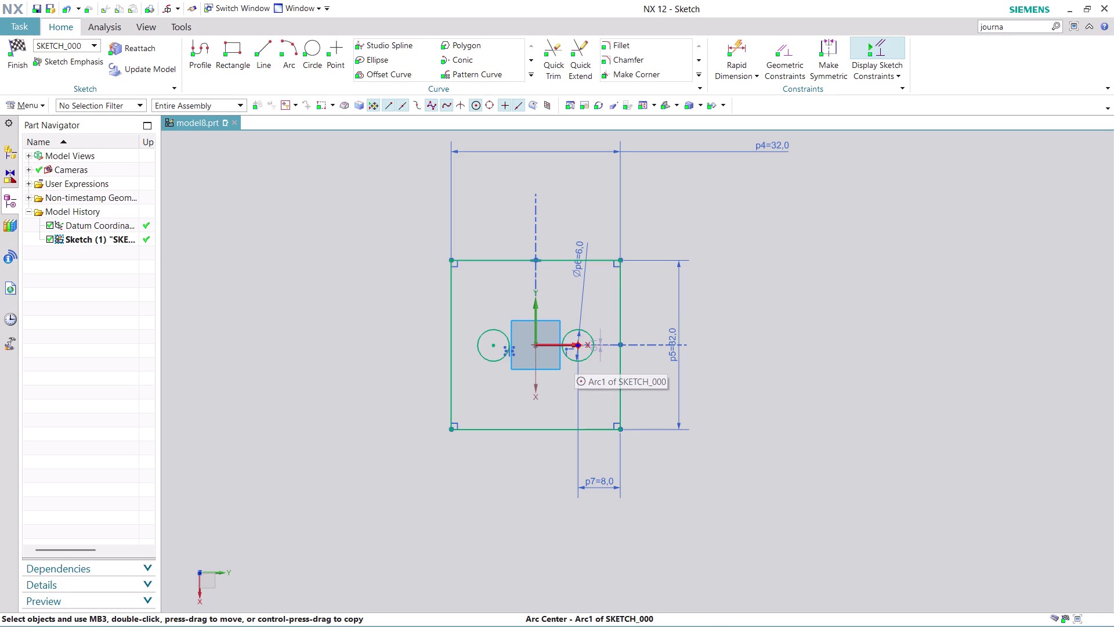
Dimension the right hole's centre 16 mm above the square's bottom edge.
click(738, 37)
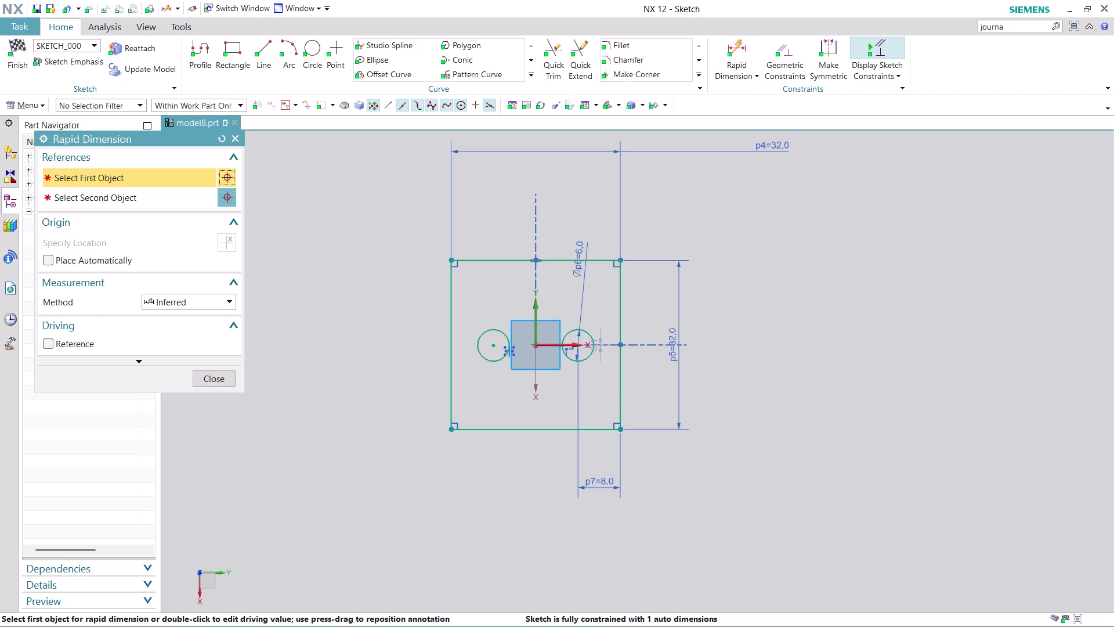
click(578, 343)
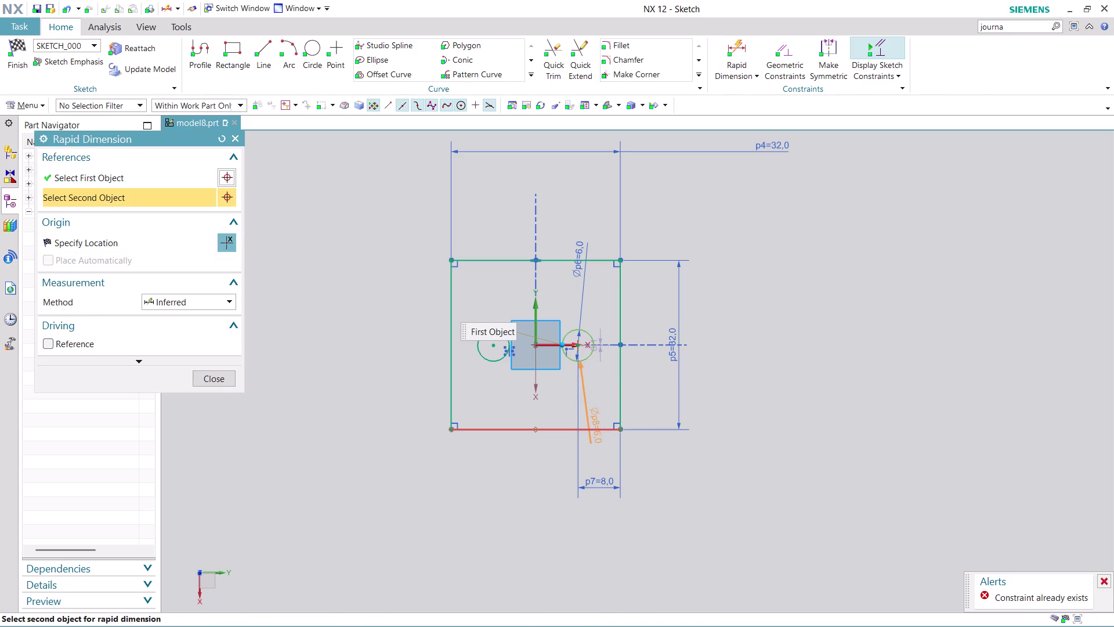
click(592, 428)
click(752, 405)
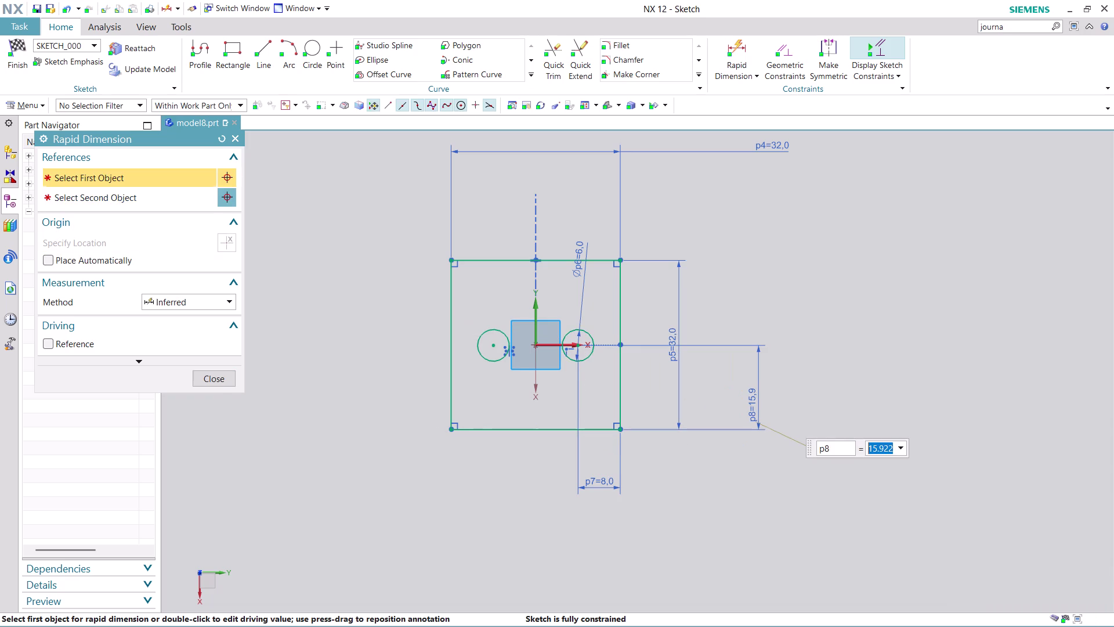
text(16)
key(Return)
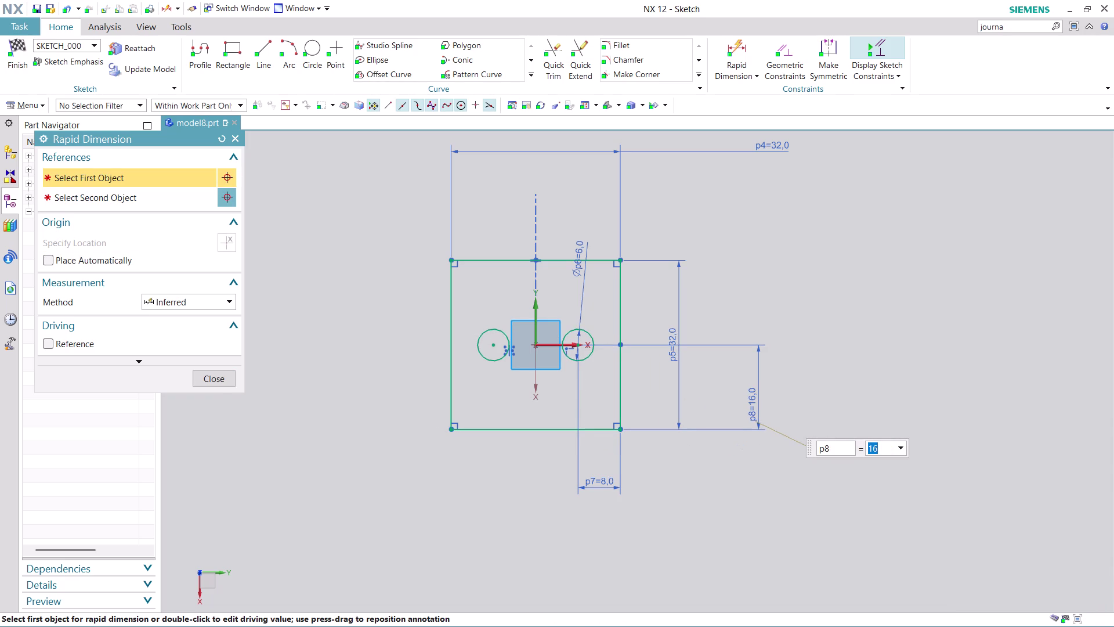
click(215, 372)
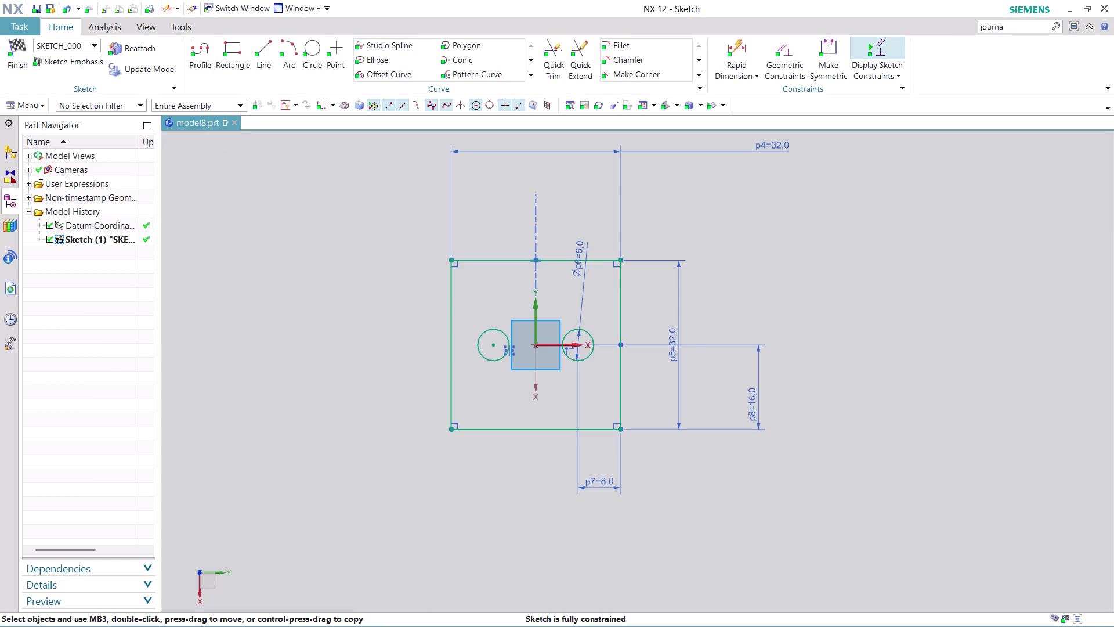
scroll(up, 3)
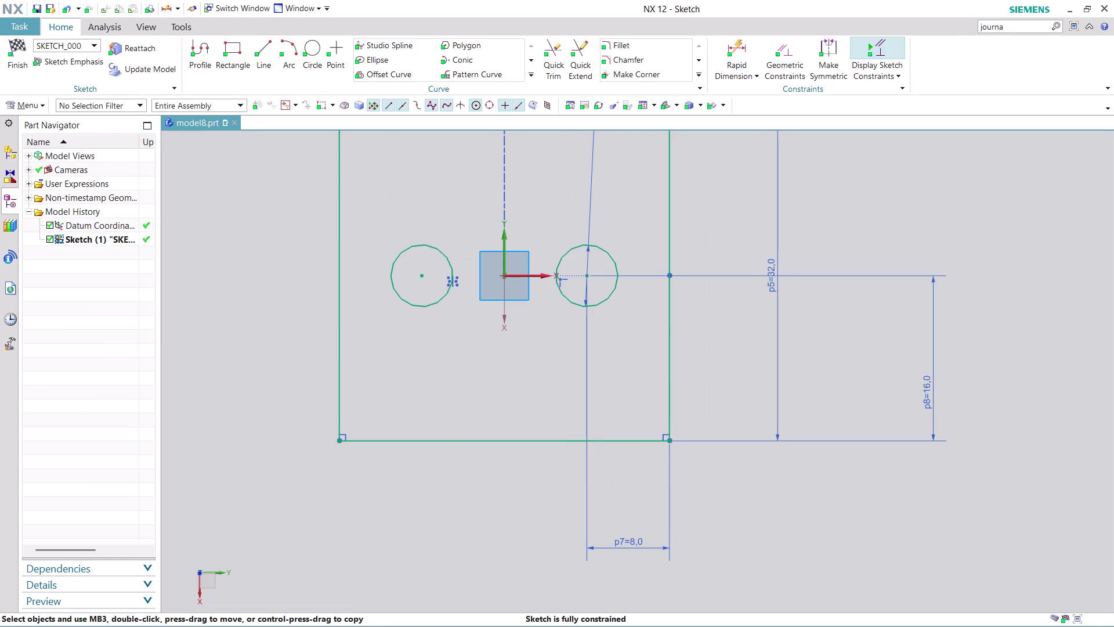
scroll(down, 3)
scroll(up, 3)
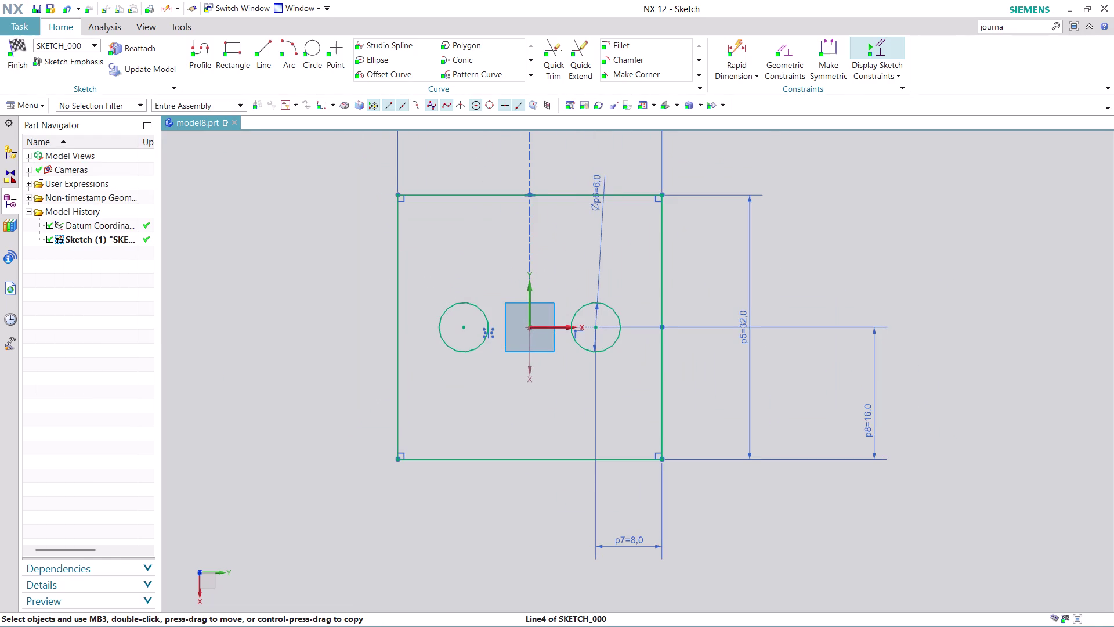
click(739, 40)
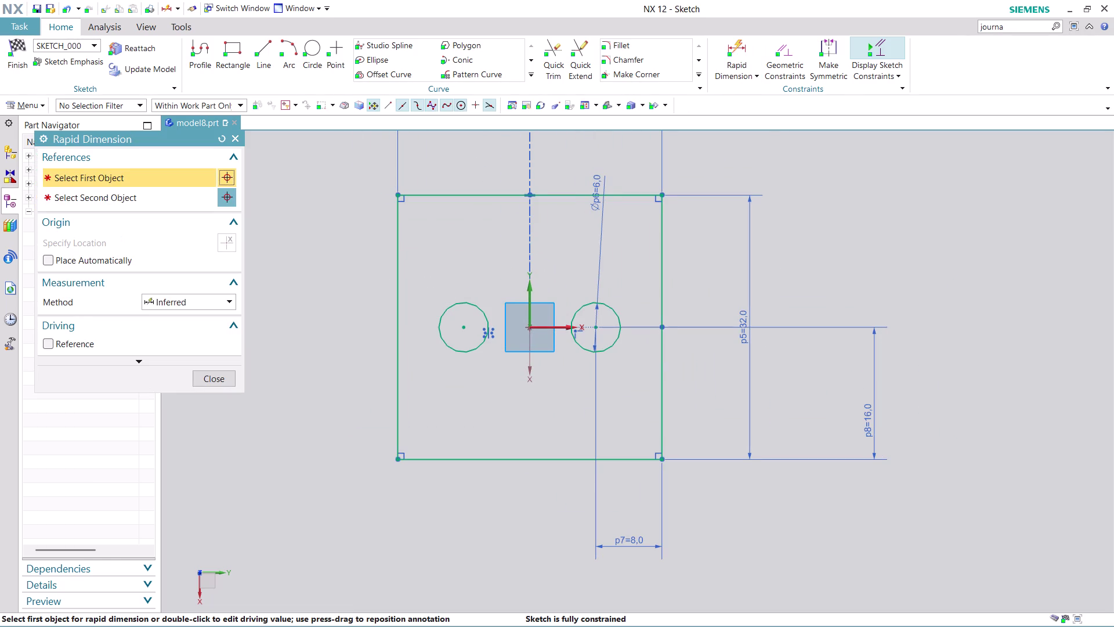
click(466, 326)
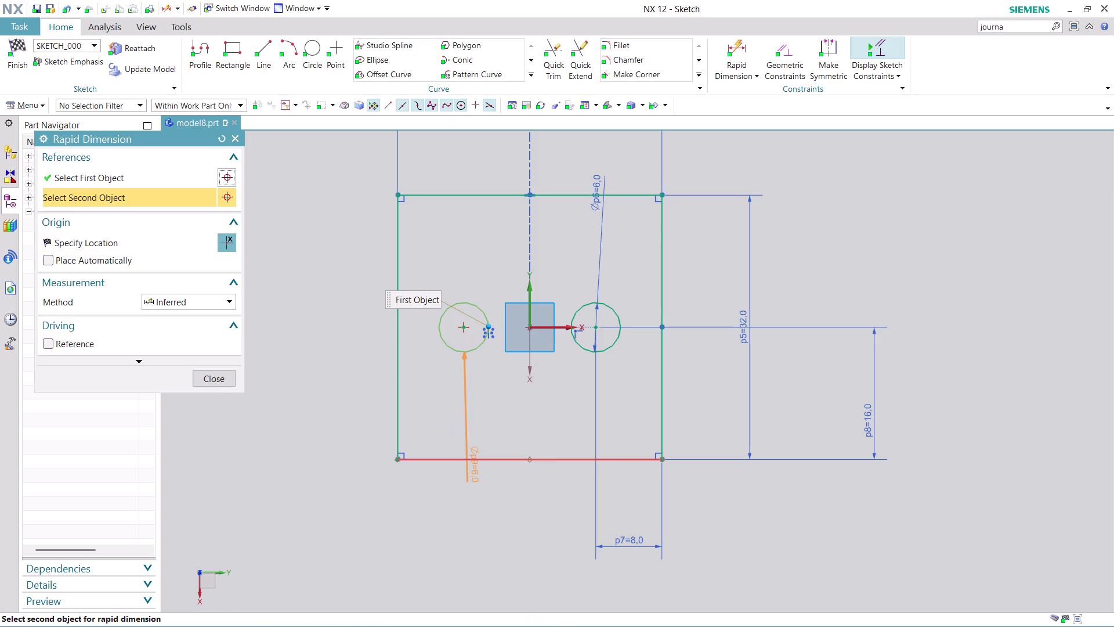
click(457, 461)
click(299, 443)
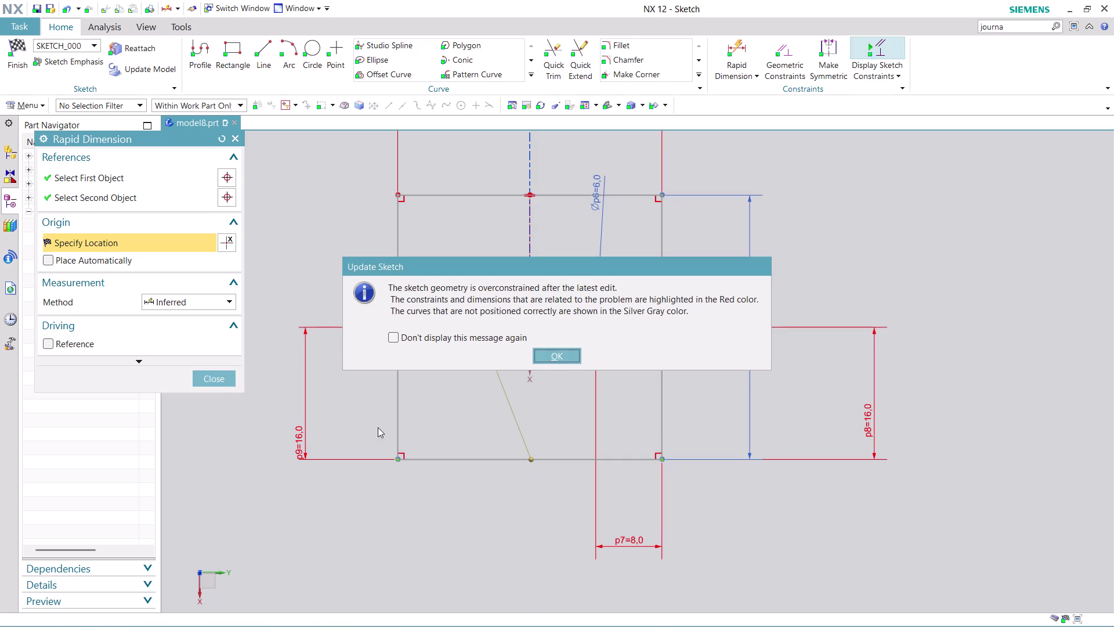
click(550, 360)
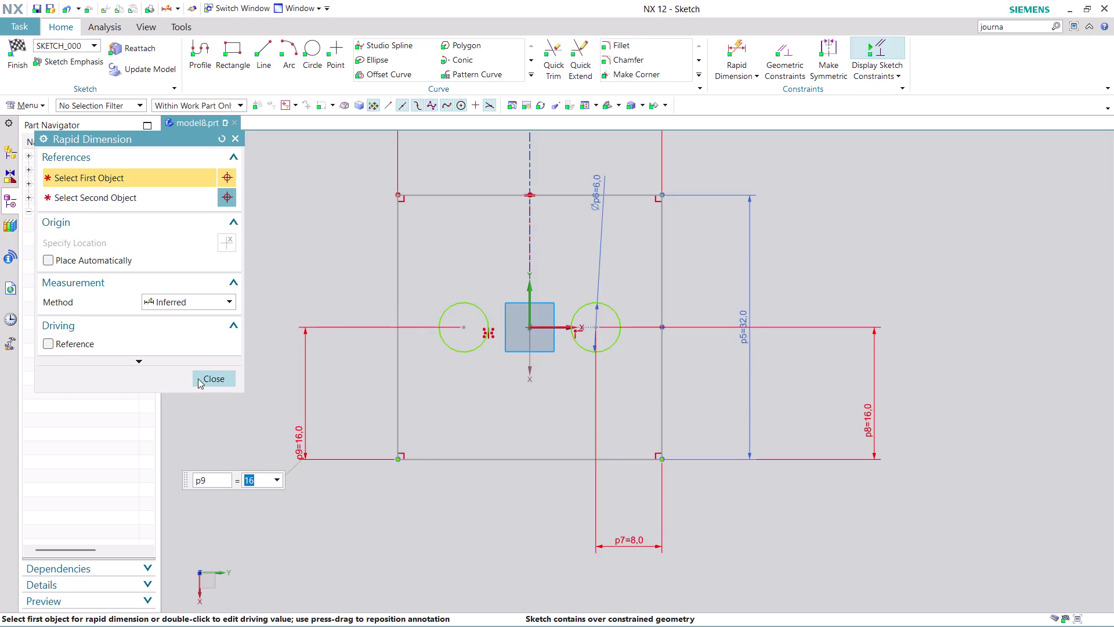
click(198, 378)
right_click(303, 445)
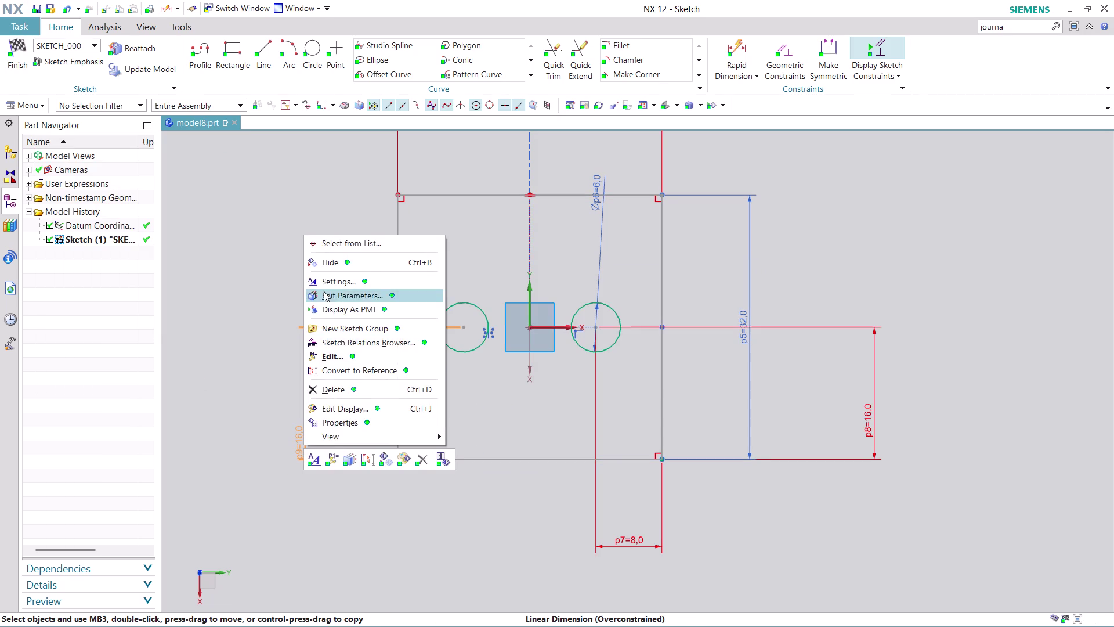
click(356, 383)
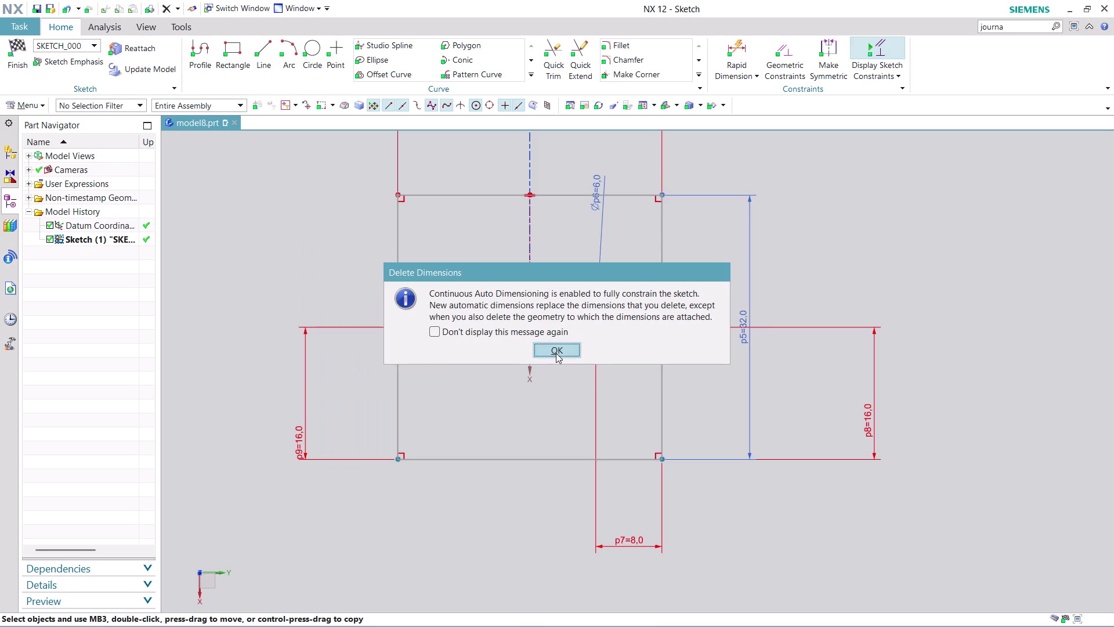
click(556, 353)
scroll(down, 3)
scroll(up, 3)
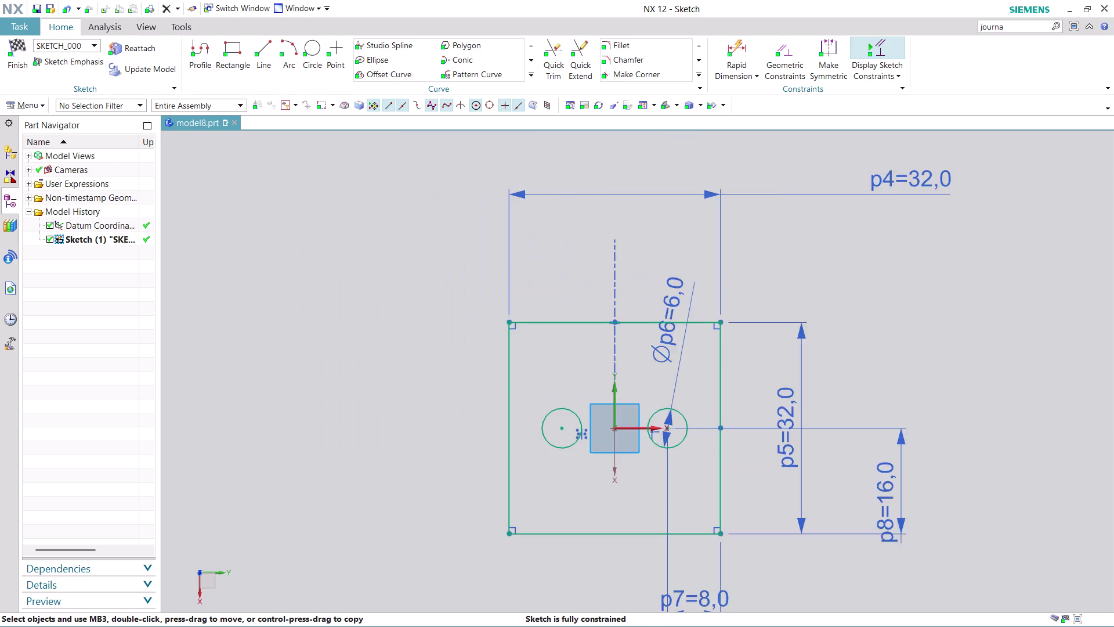
click(11, 65)
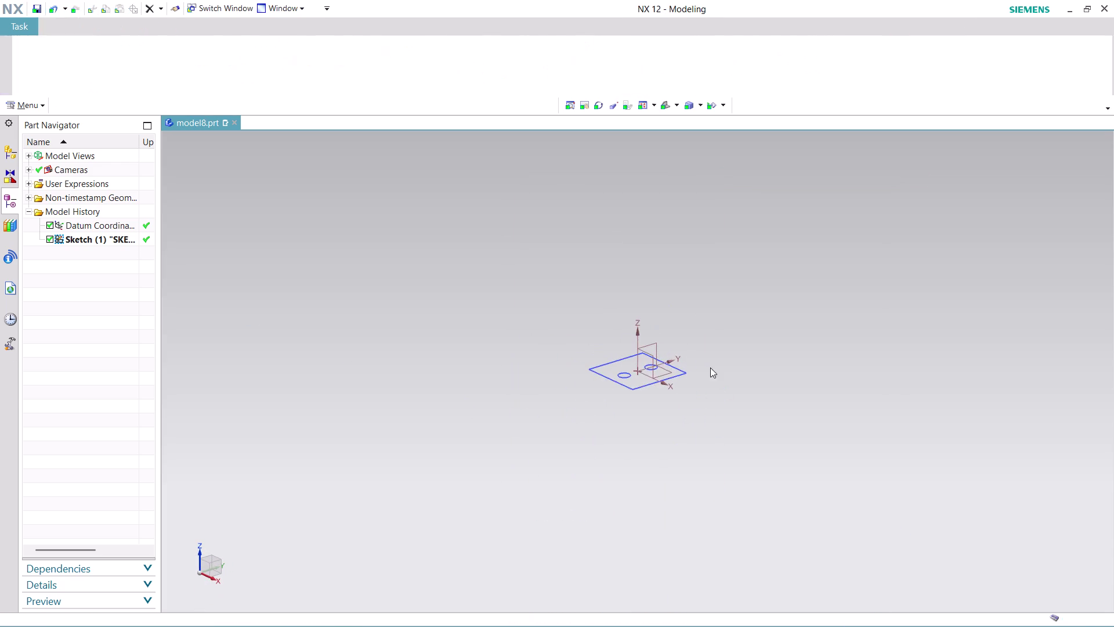
Extrude the sketch outline and holes 7 mm into a solid plate.
scroll(up, 3)
scroll(up, 3)
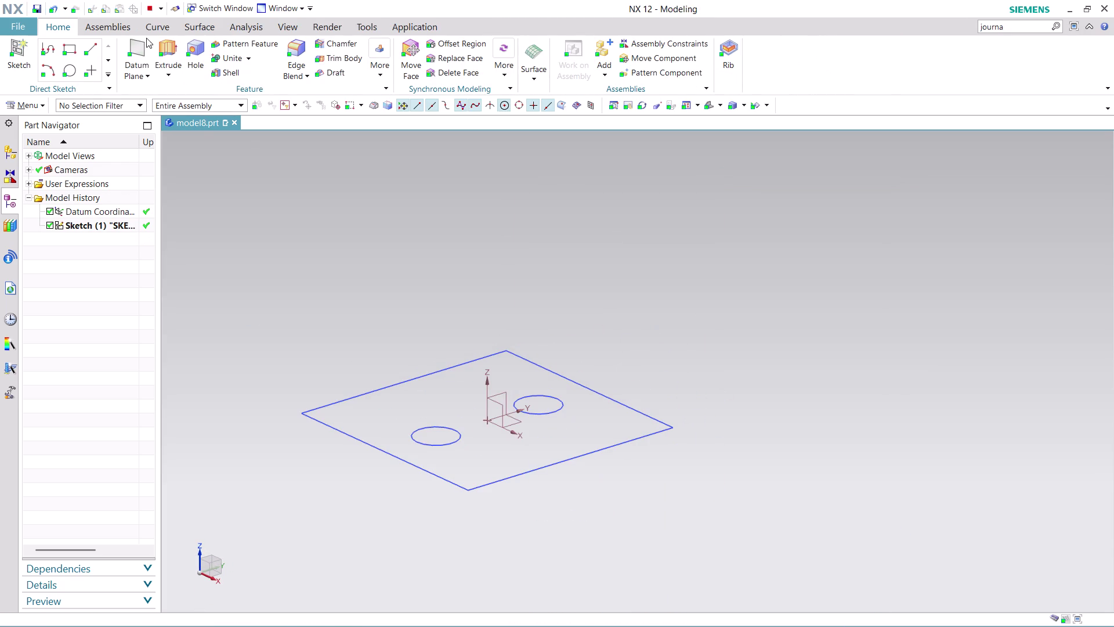
click(167, 39)
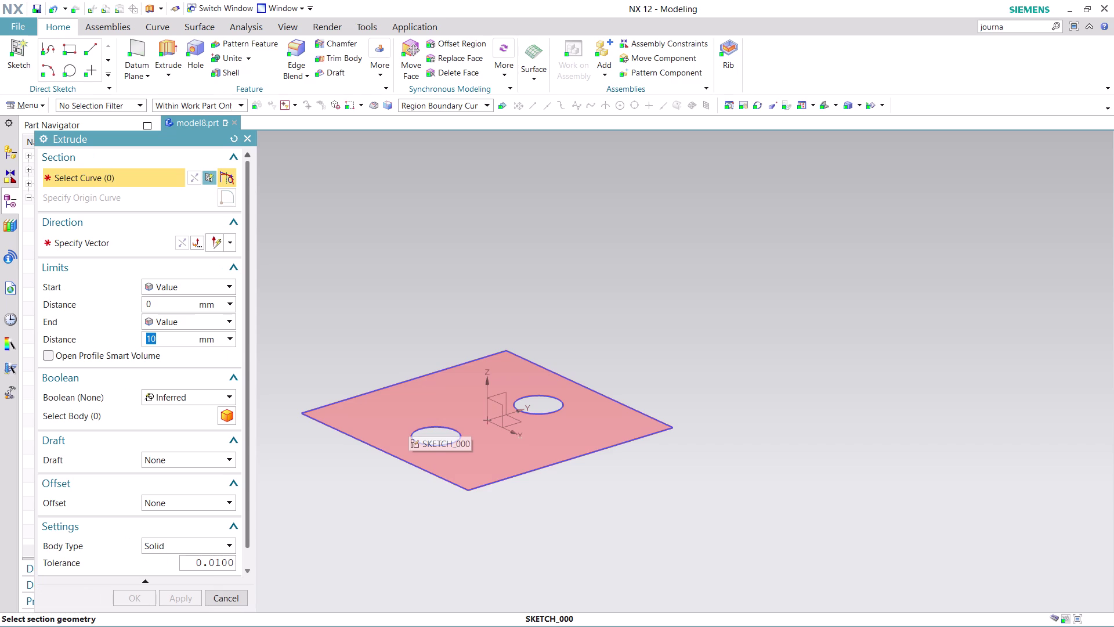
key(7)
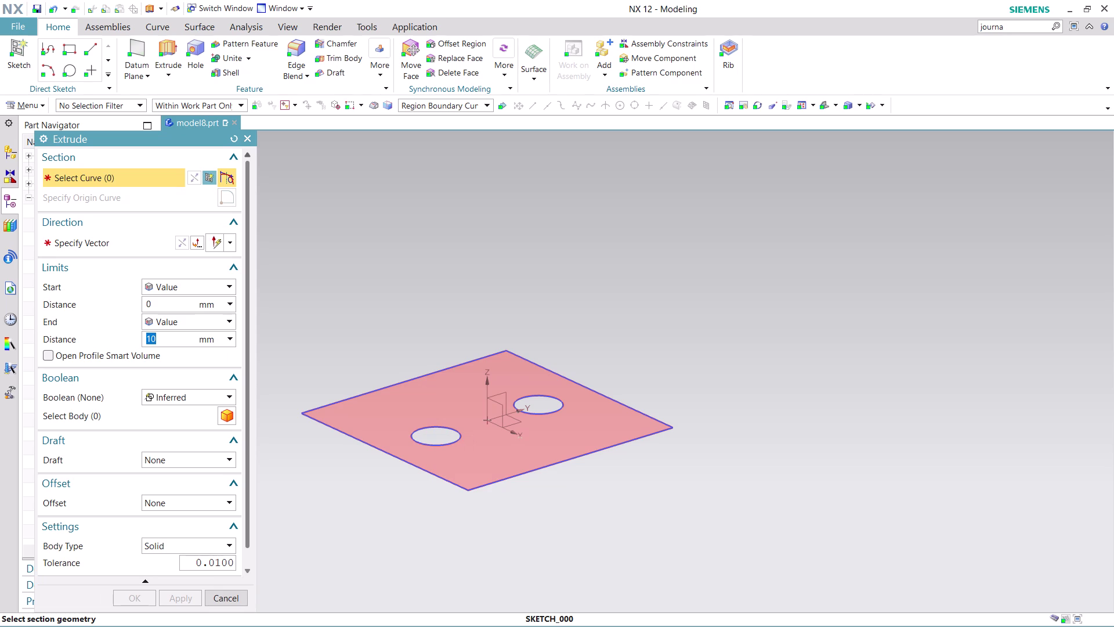
click(408, 420)
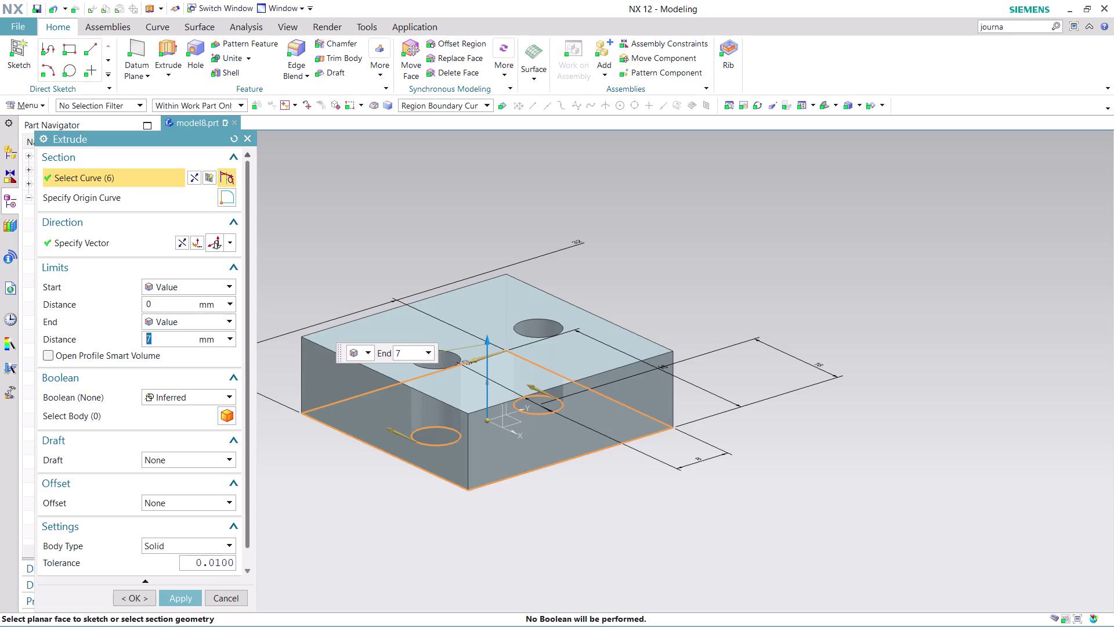
click(178, 598)
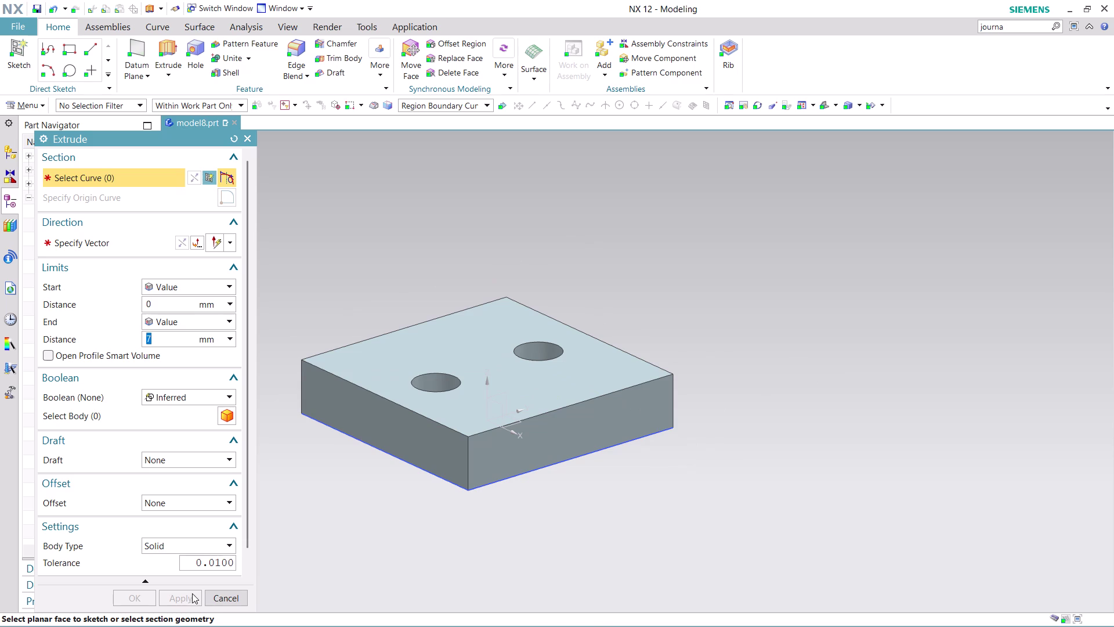
click(217, 594)
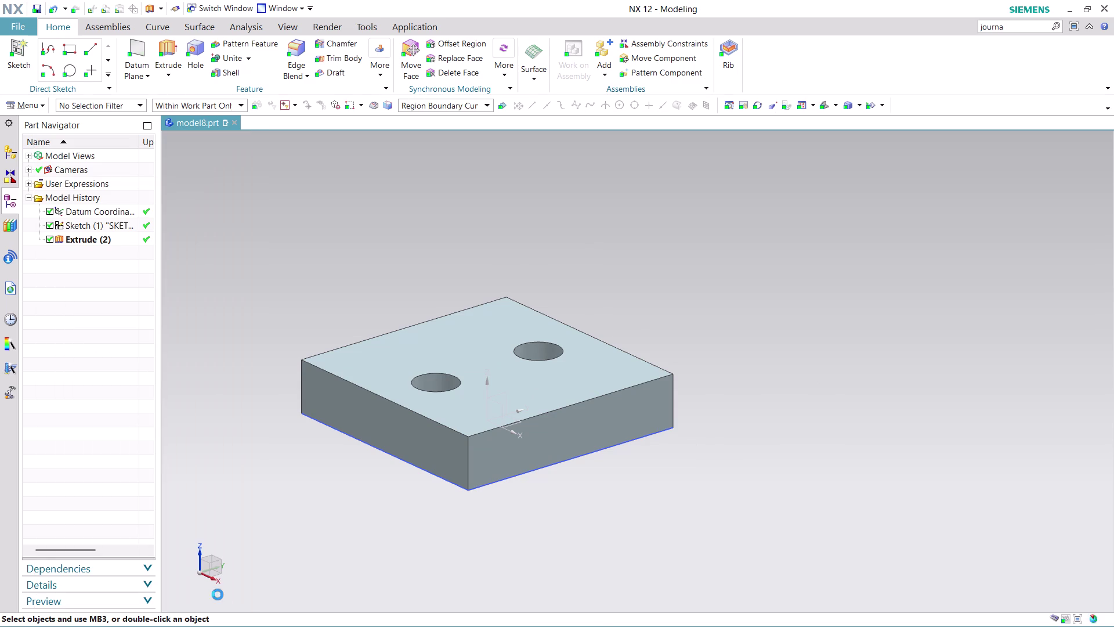
Inspect the extruded plate and start the Chamfer command.
scroll(up, 3)
scroll(down, 3)
scroll(up, 3)
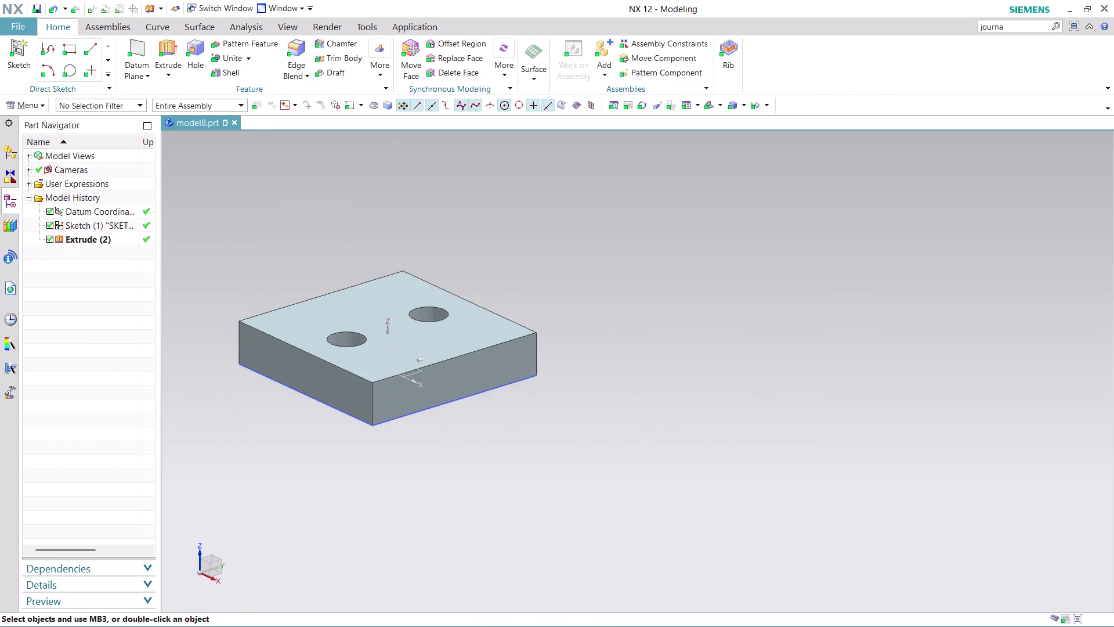
scroll(up, 3)
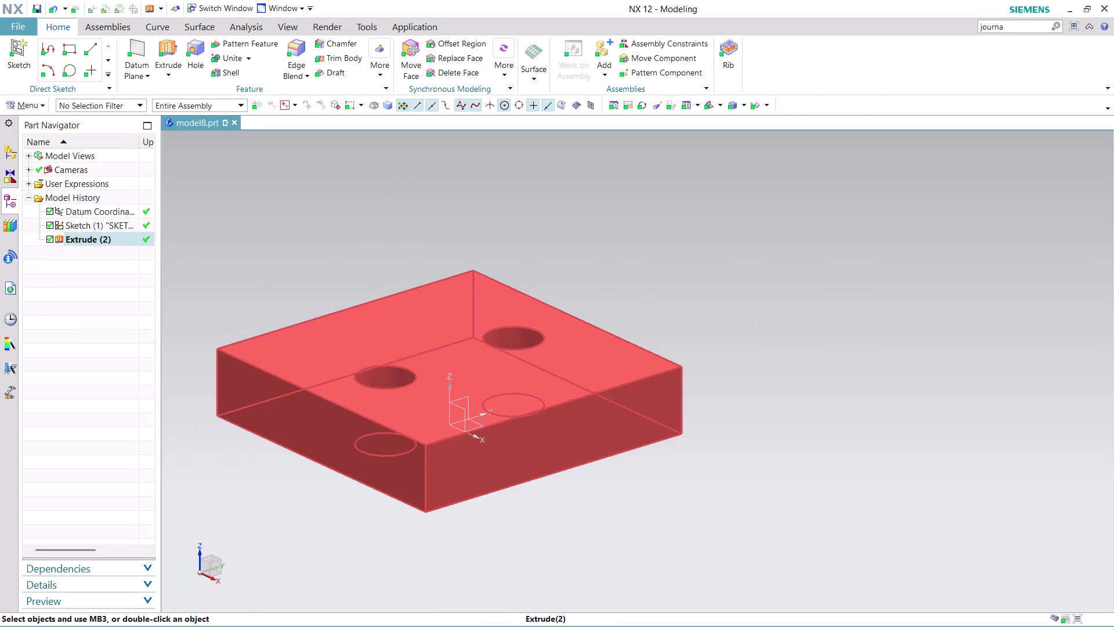
click(350, 47)
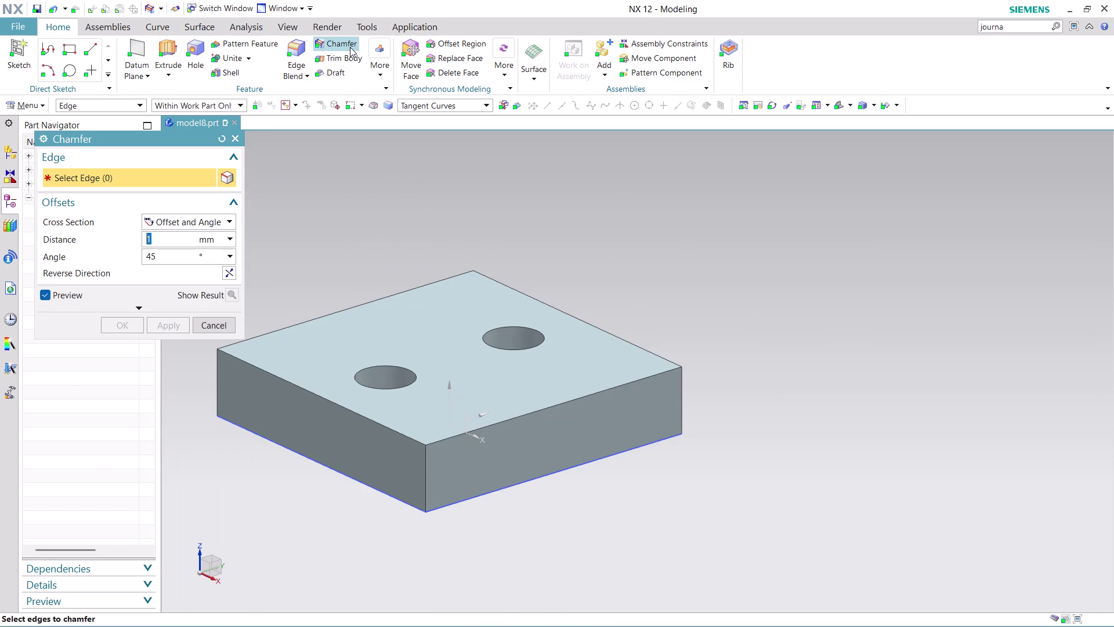
Countersink the left hole's top edge with a 3 mm, 60° chamfer.
click(176, 255)
click(169, 236)
click(169, 237)
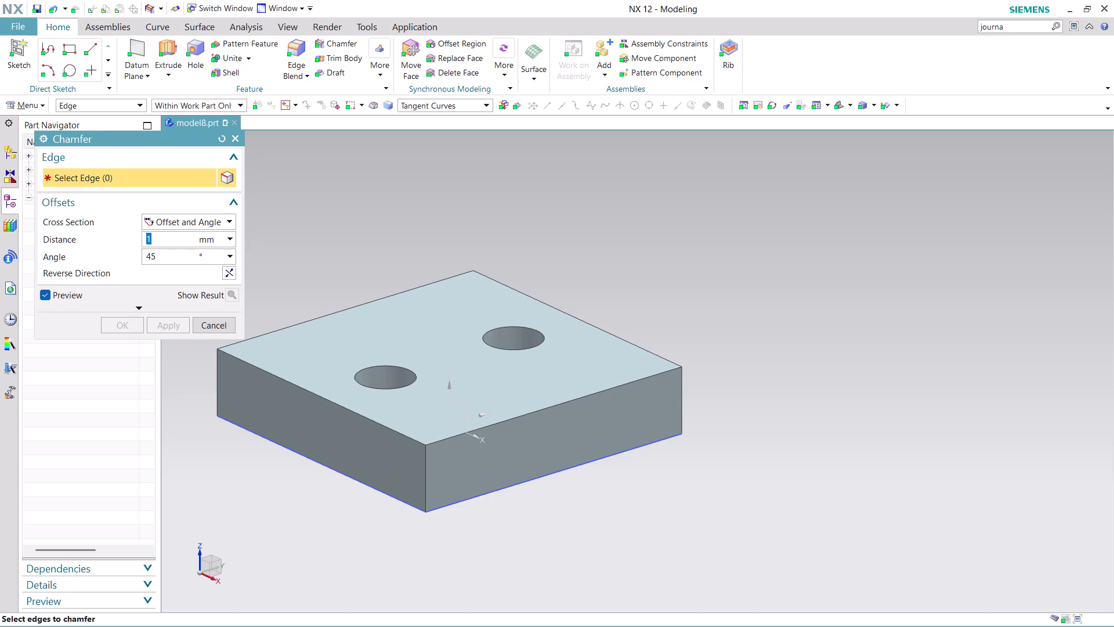
key(3)
double_click(162, 262)
text(60)
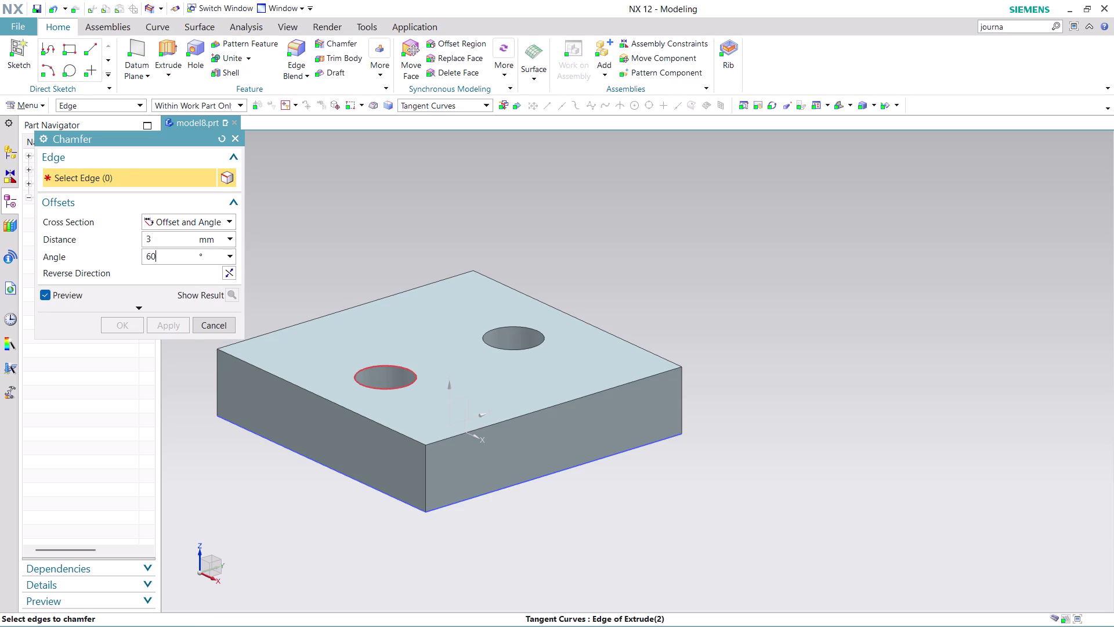
click(368, 369)
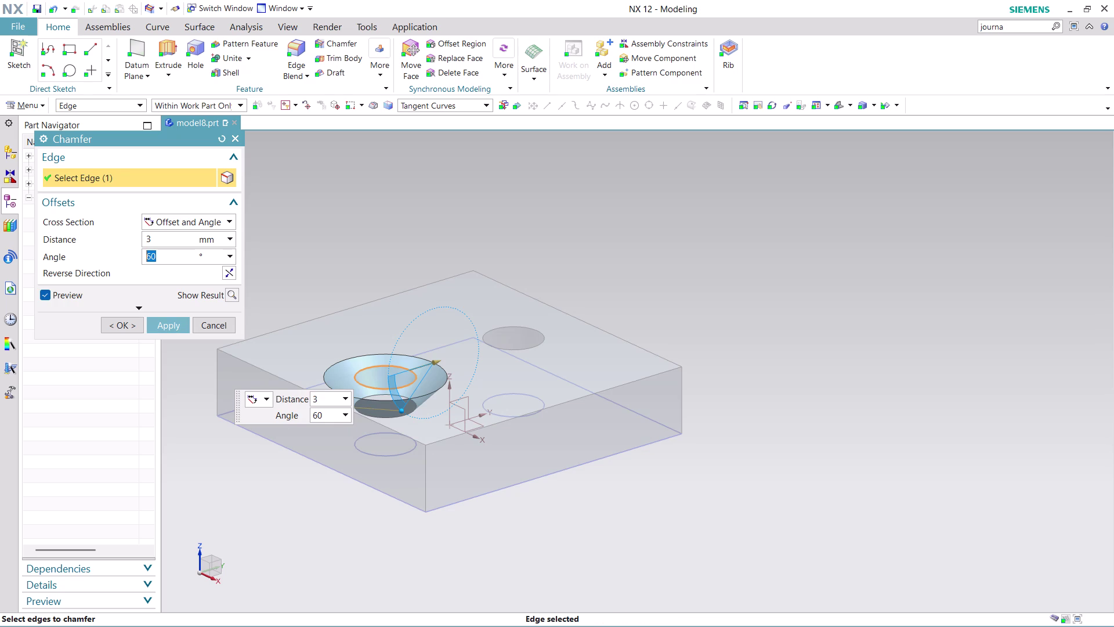
middle_drag(687, 323, 694, 370)
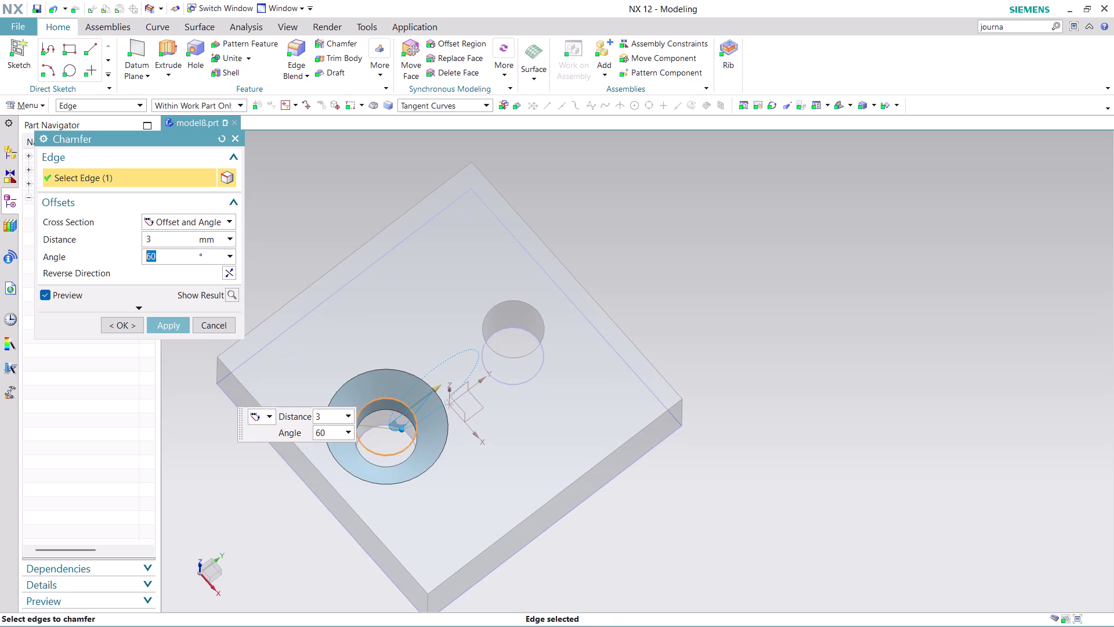
click(172, 323)
Turn the plate and apply the same countersink to the second hole.
scroll(down, 3)
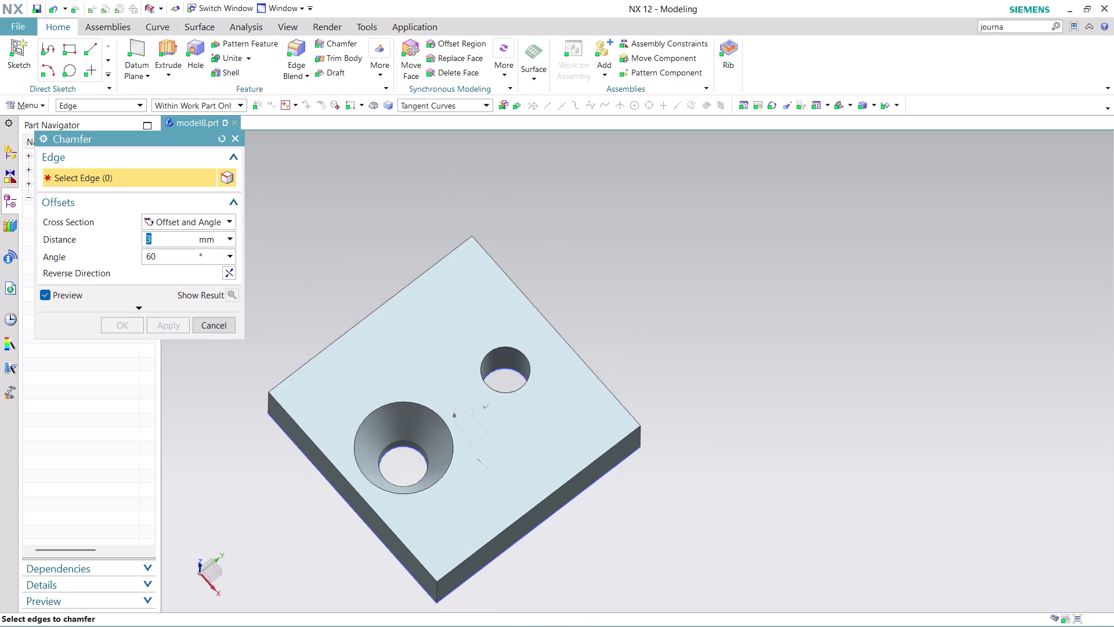
scroll(down, 3)
scroll(up, 3)
scroll(down, 3)
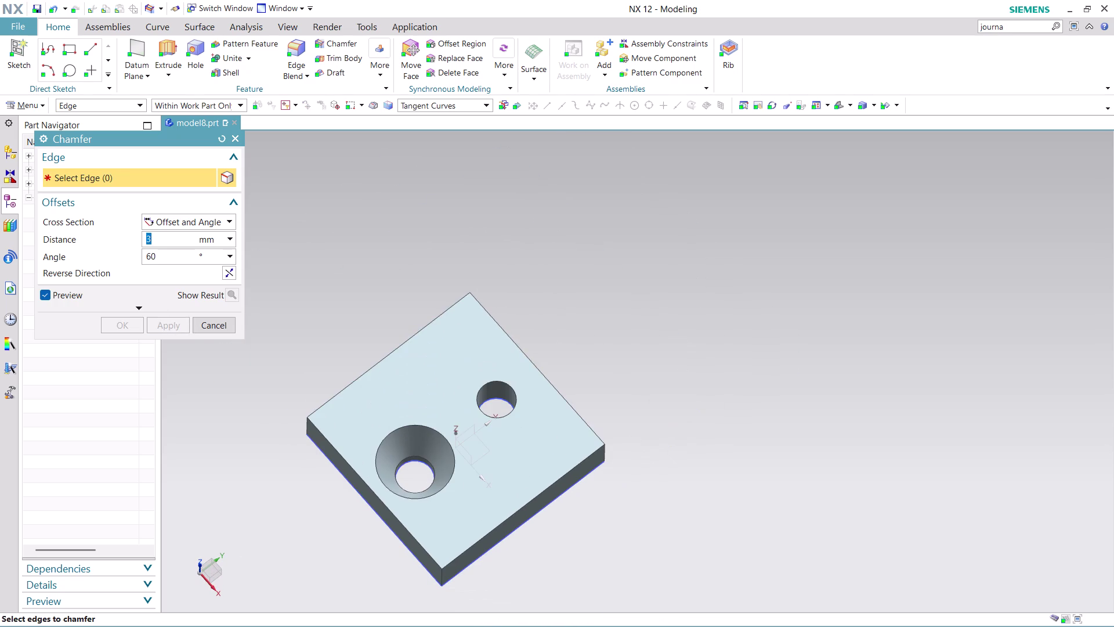
middle_drag(511, 570, 442, 527)
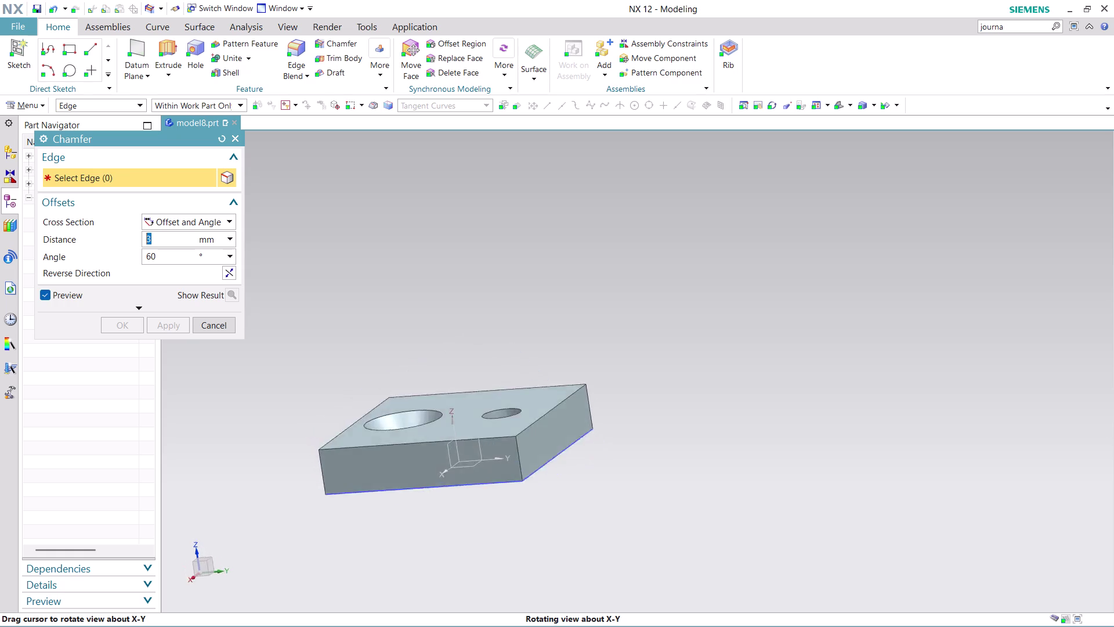
middle_drag(442, 527, 447, 547)
scroll(up, 3)
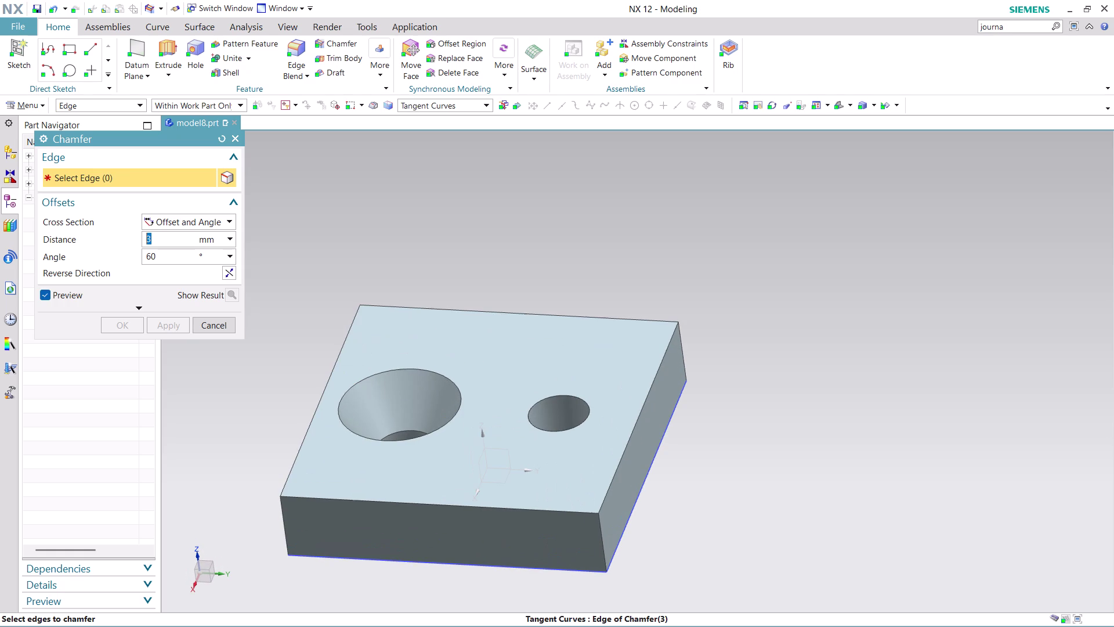
click(560, 393)
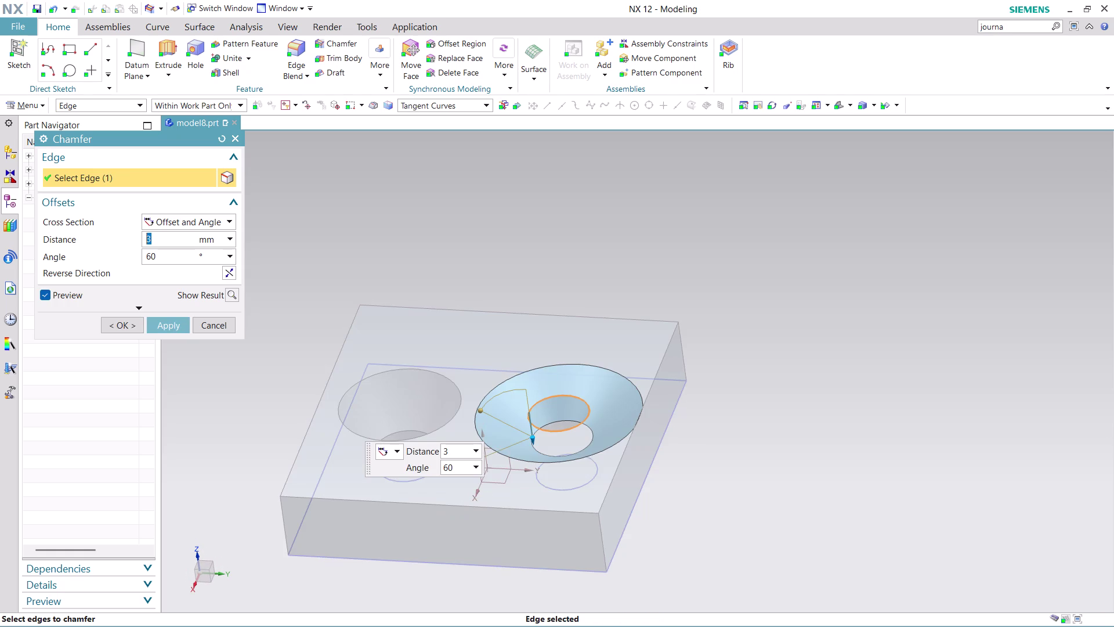
click(171, 320)
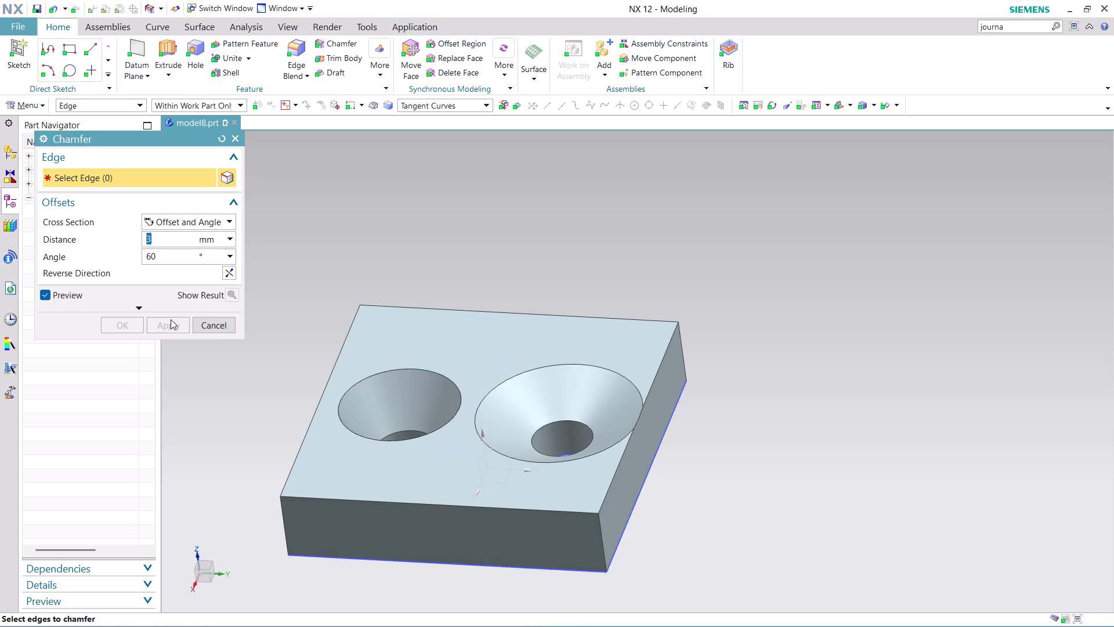
Undo the second hole's countersink and close the chamfer settings.
middle_drag(660, 282, 653, 329)
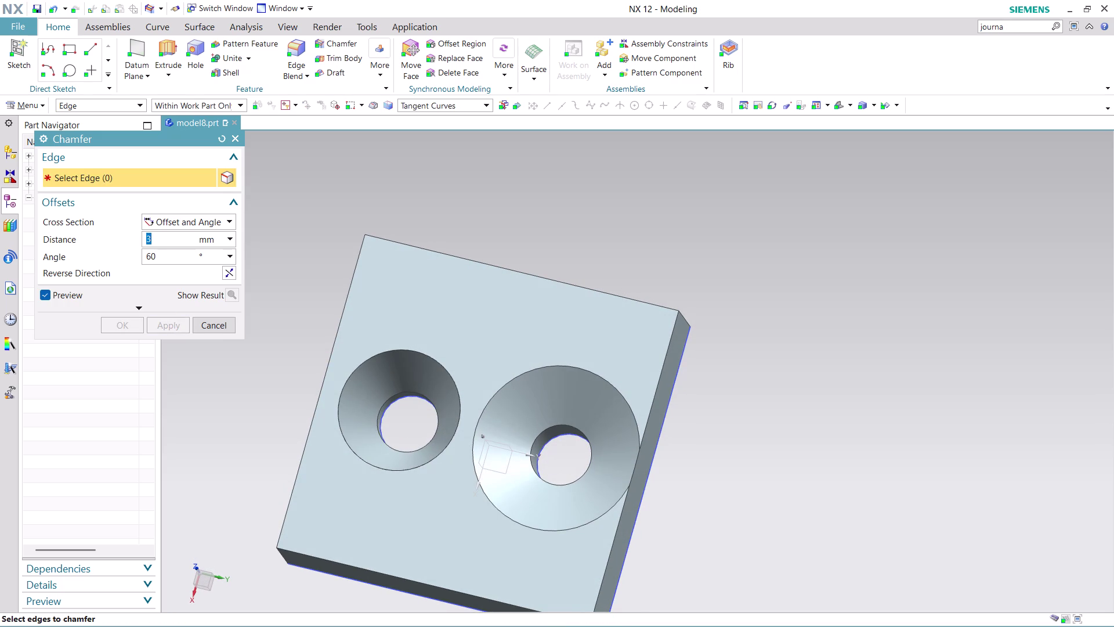
key(ctrl+z)
key(ctrl+z)
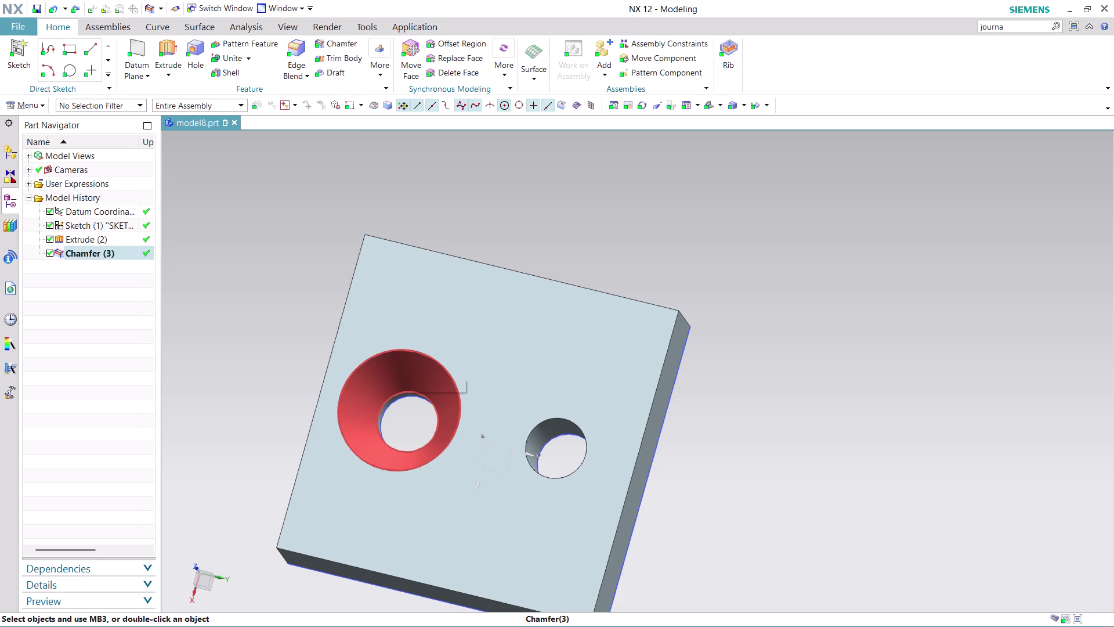
Mirror the Chamfer (3) countersink across the YC-ZC plane onto the second hole.
click(381, 72)
click(495, 103)
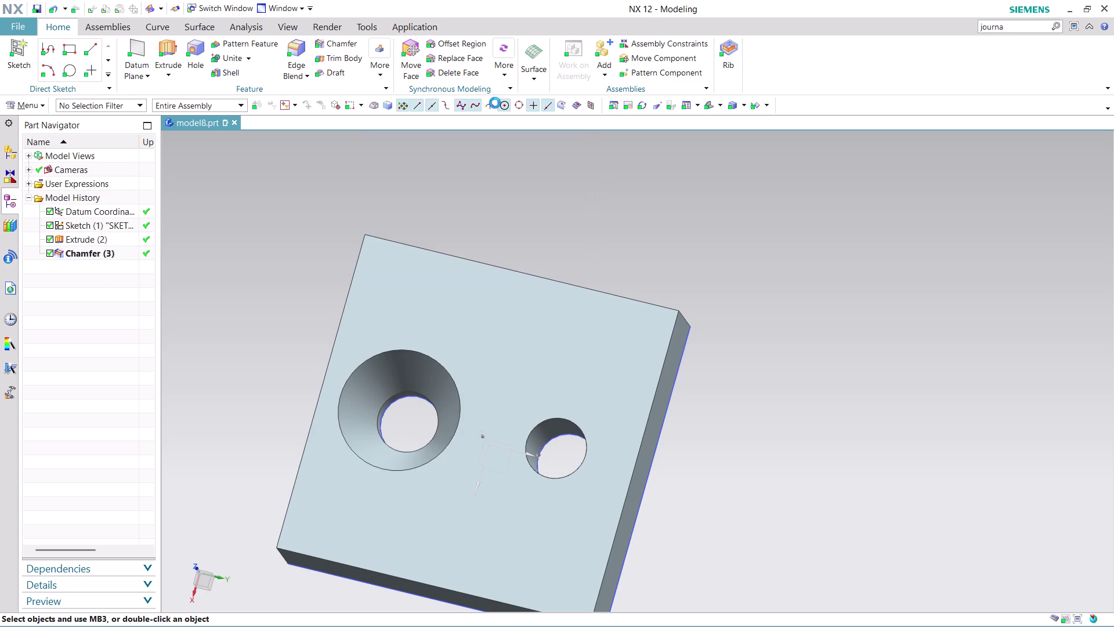
click(167, 133)
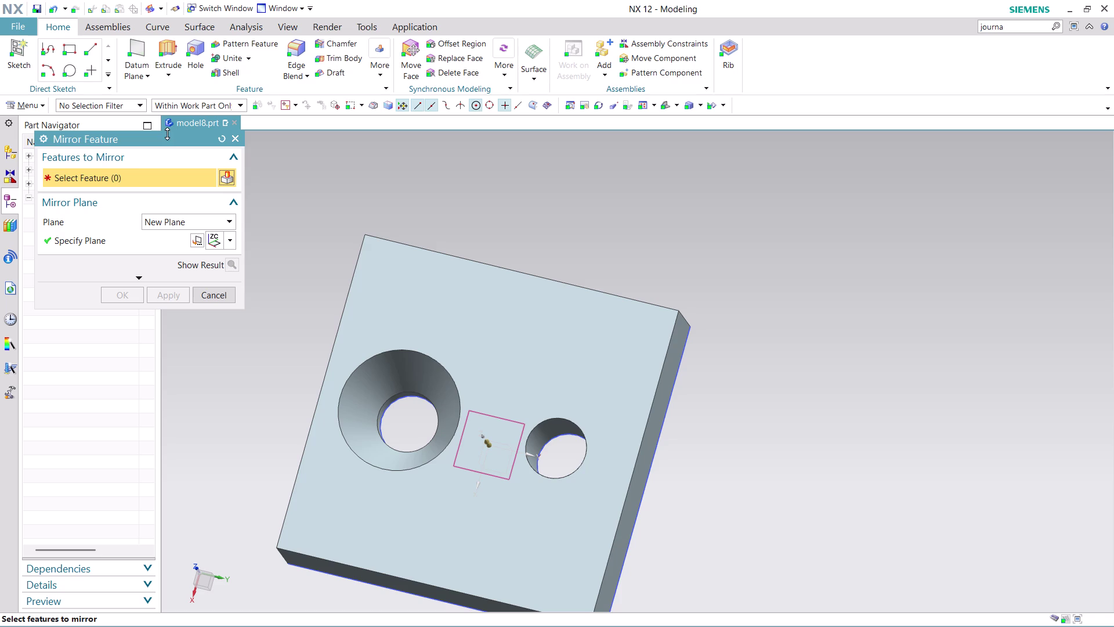
drag(169, 141, 318, 151)
click(93, 251)
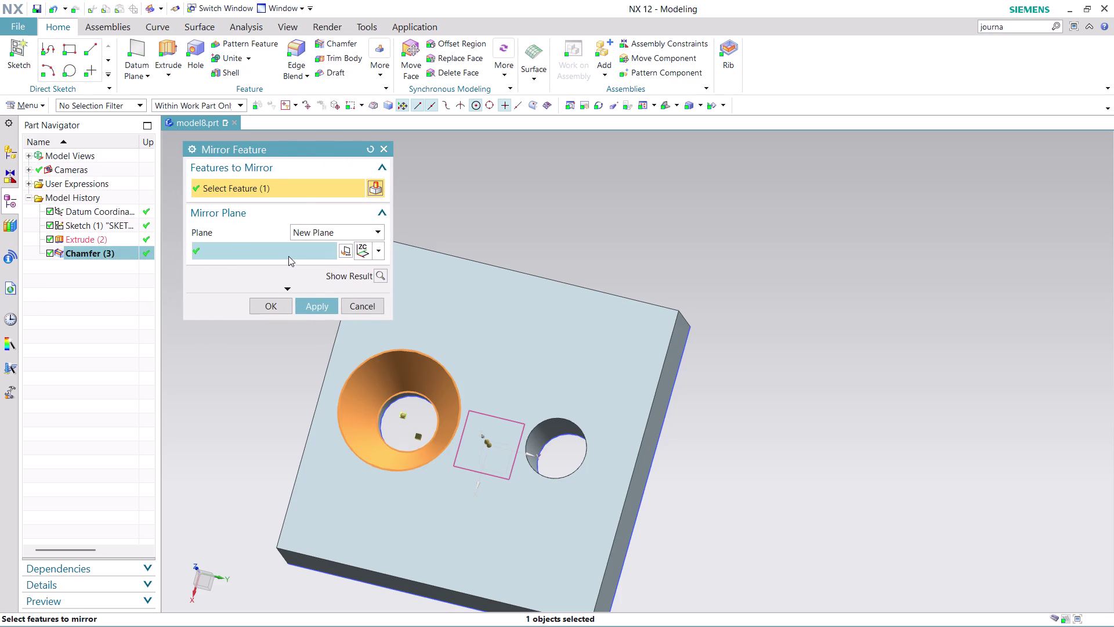
click(379, 248)
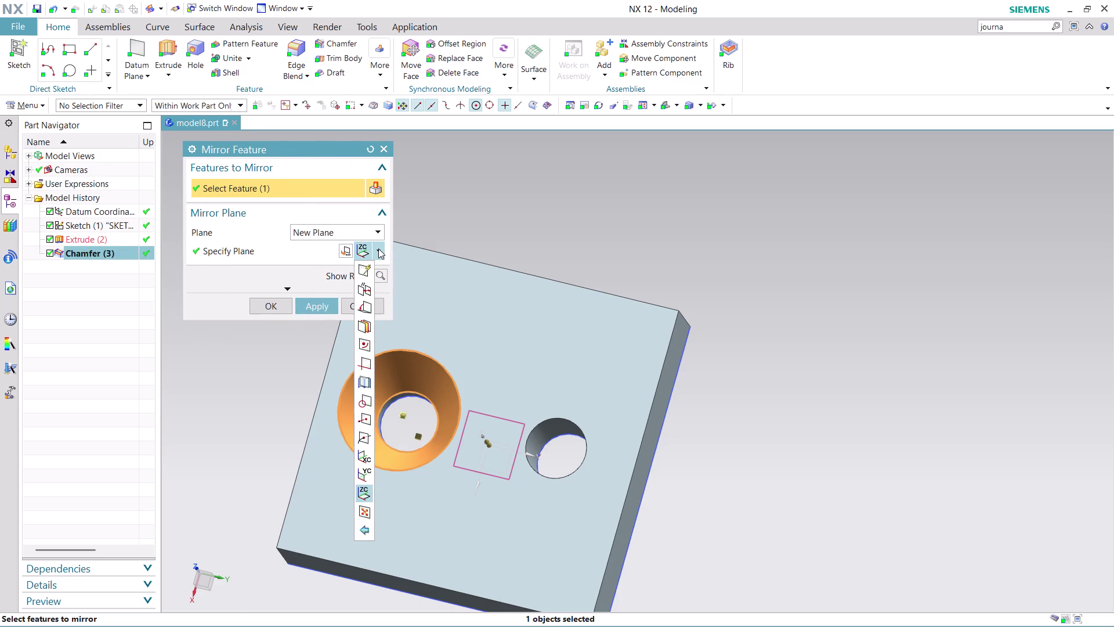
click(364, 478)
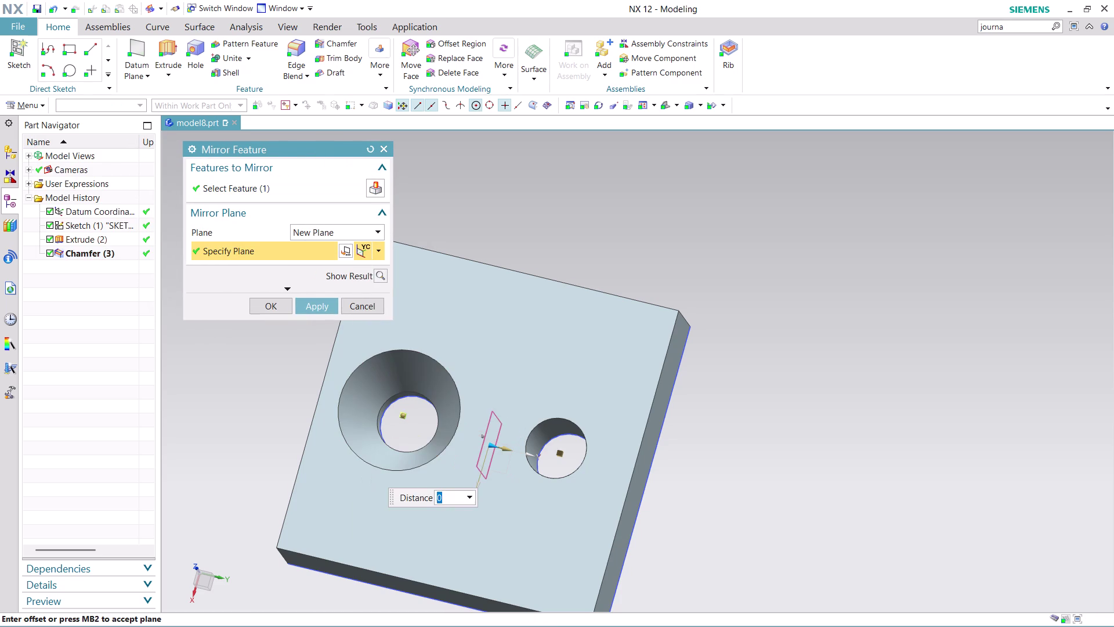
click(327, 305)
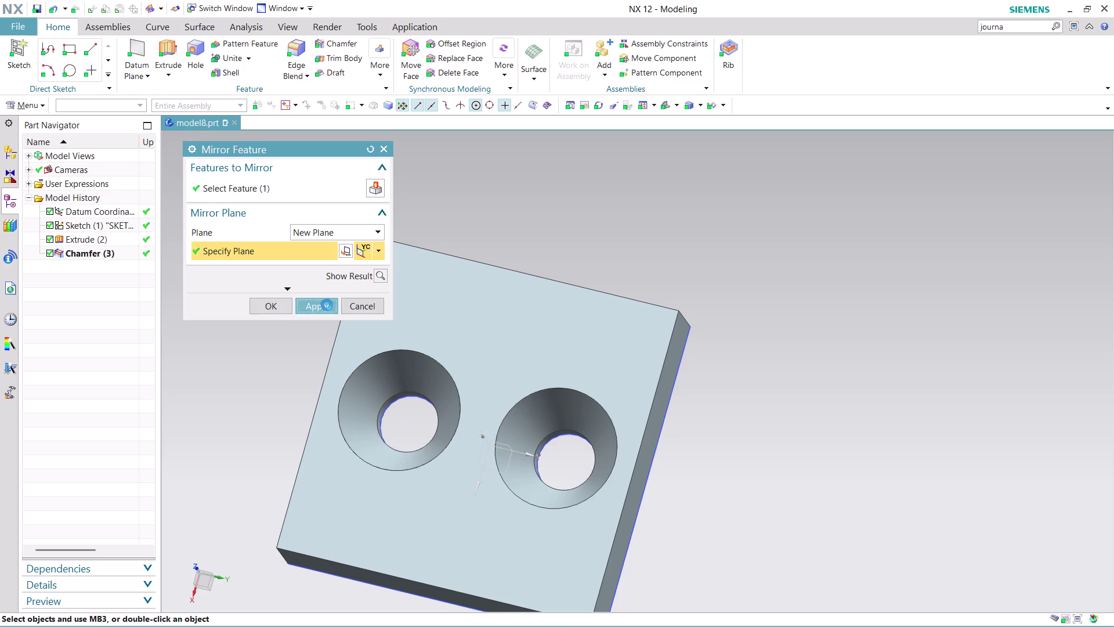
click(371, 306)
Orbit the plate to inspect both countersinks and the plate thickness.
scroll(down, 3)
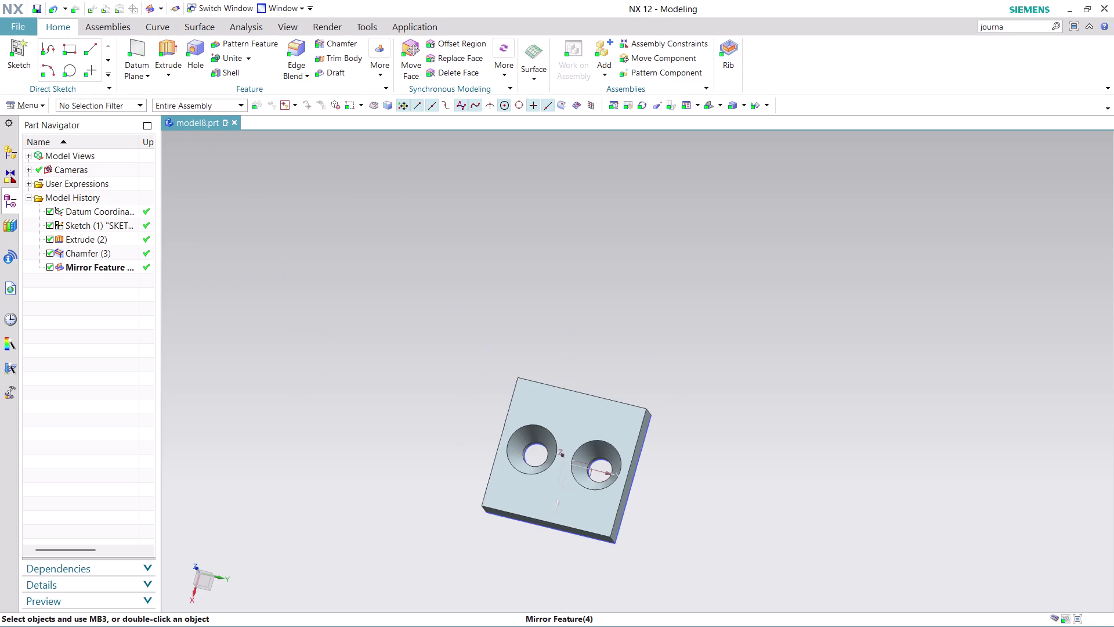
scroll(up, 3)
middle_drag(586, 560, 608, 553)
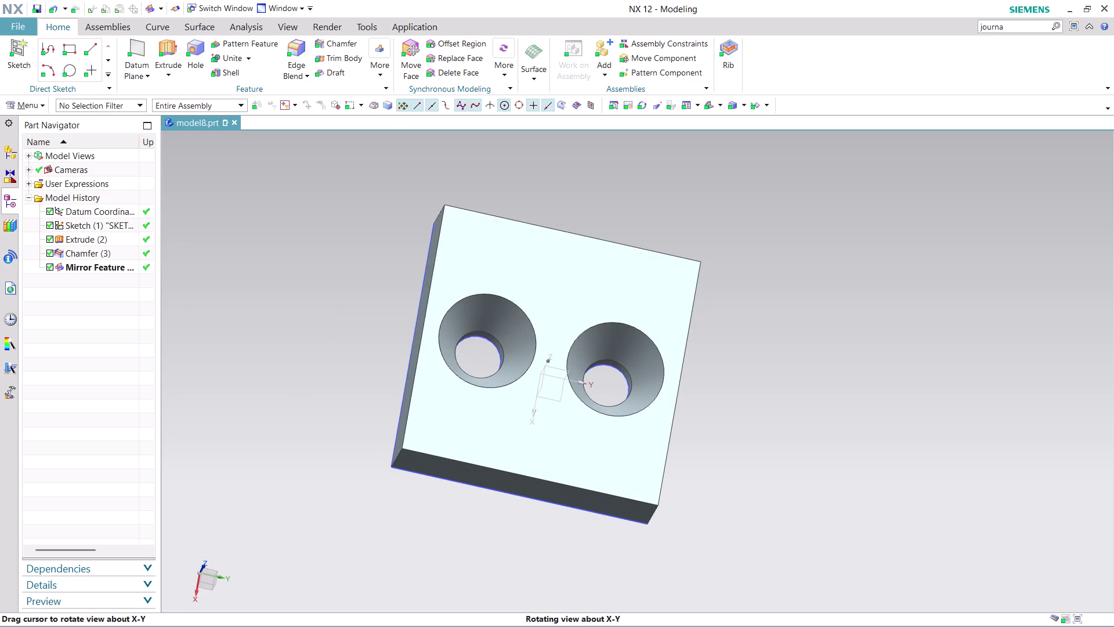
middle_drag(607, 553, 628, 542)
Hide Sketch (1) so only the plate body remains visible.
middle_drag(623, 499, 619, 447)
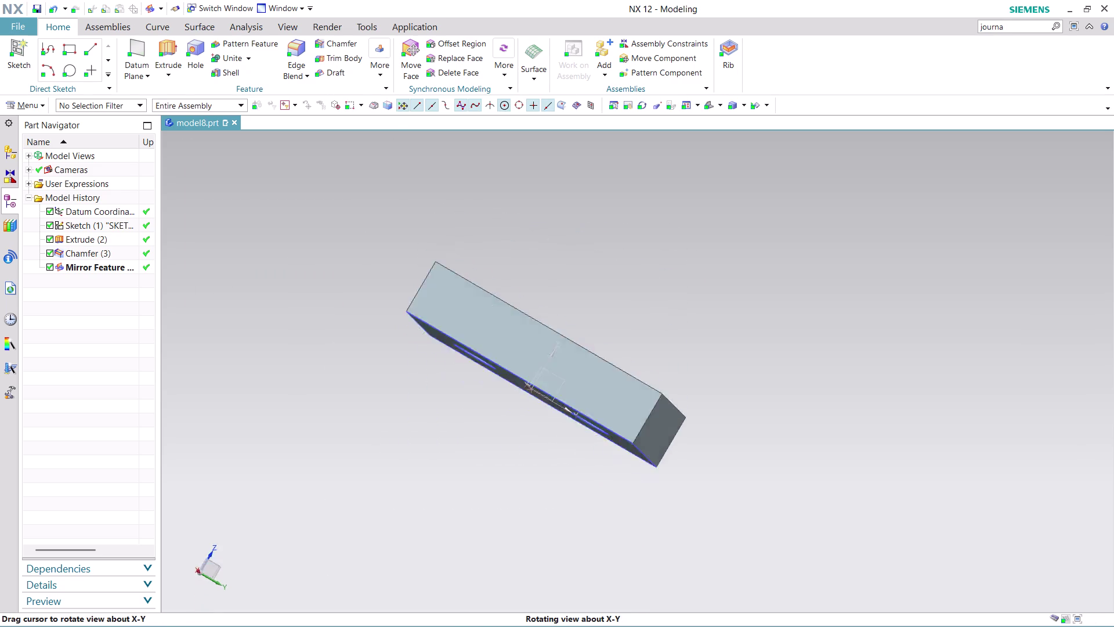
middle_drag(619, 446, 604, 352)
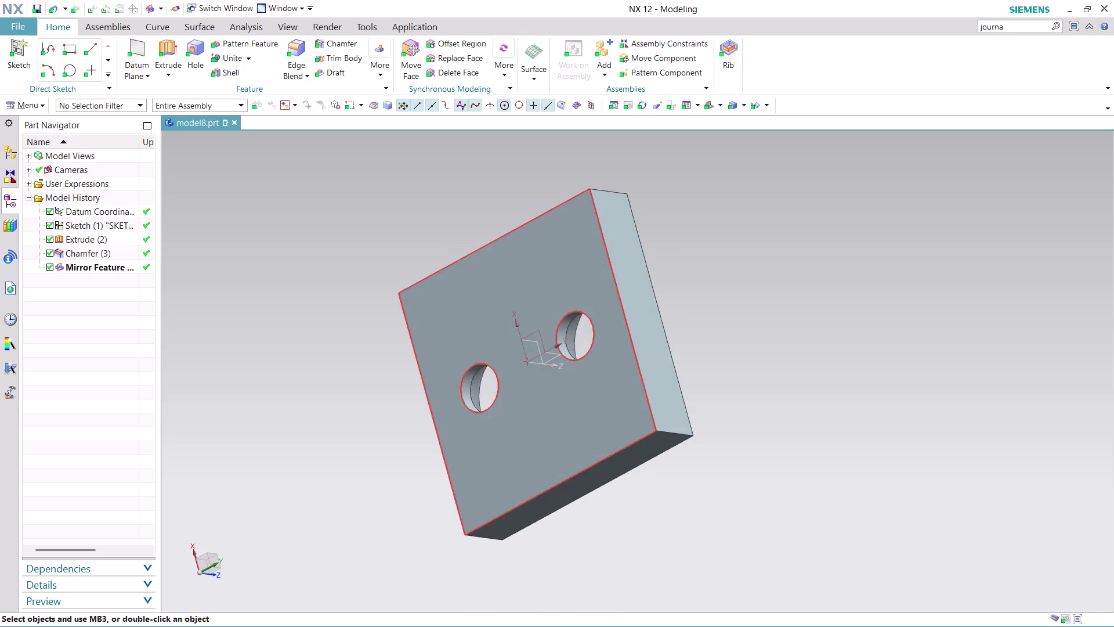
right_click(627, 330)
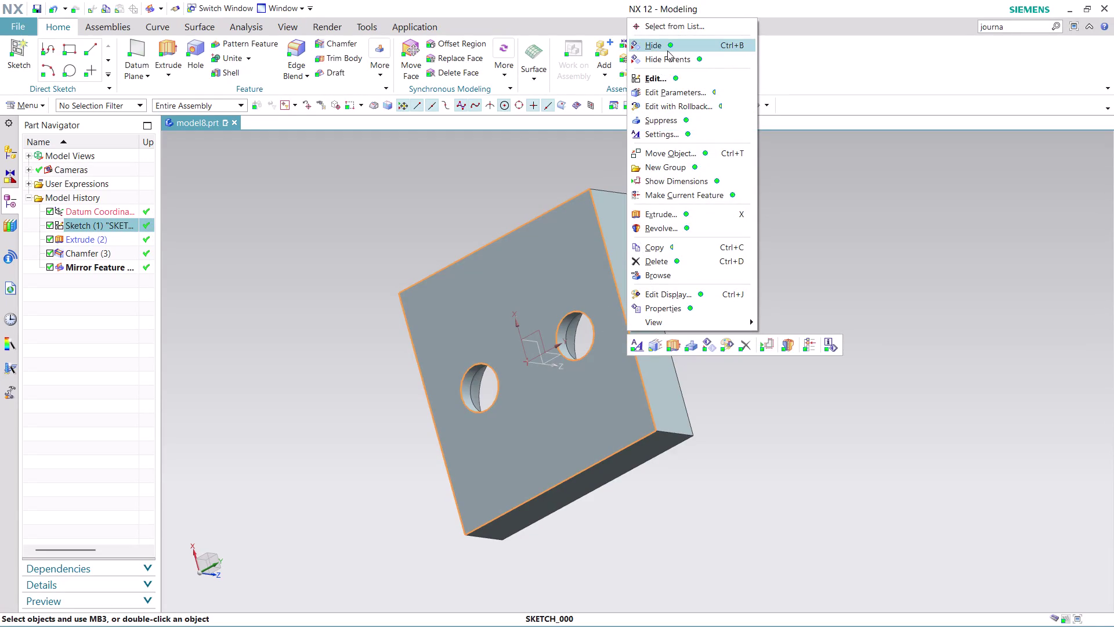
click(667, 50)
Orbit and zoom around the plate to review its countersunk holes.
middle_drag(678, 253, 647, 400)
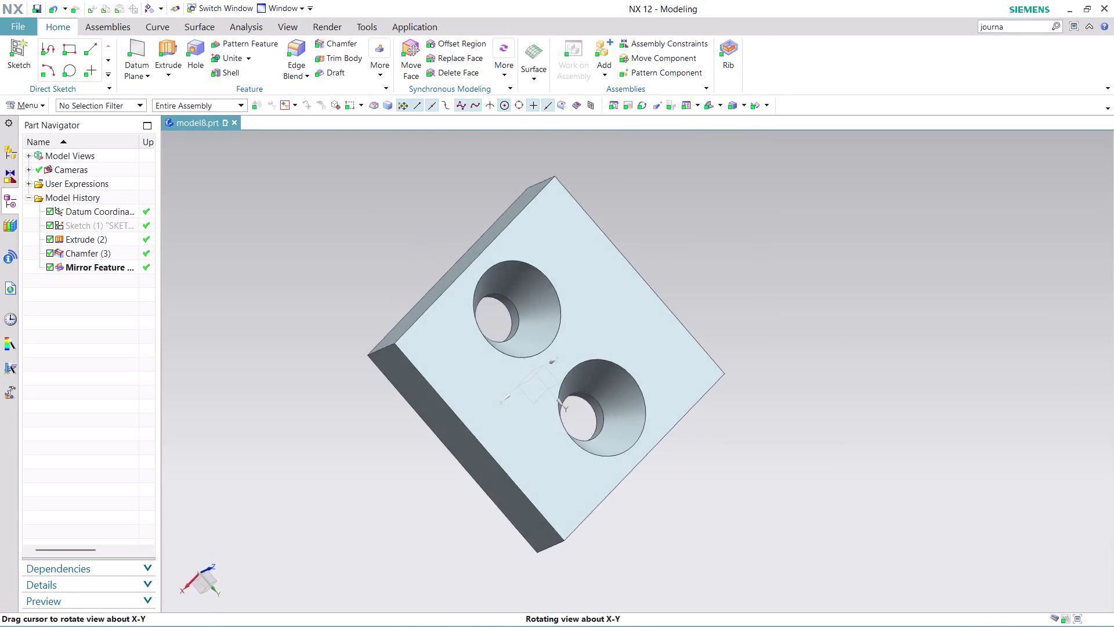
middle_drag(647, 400, 420, 430)
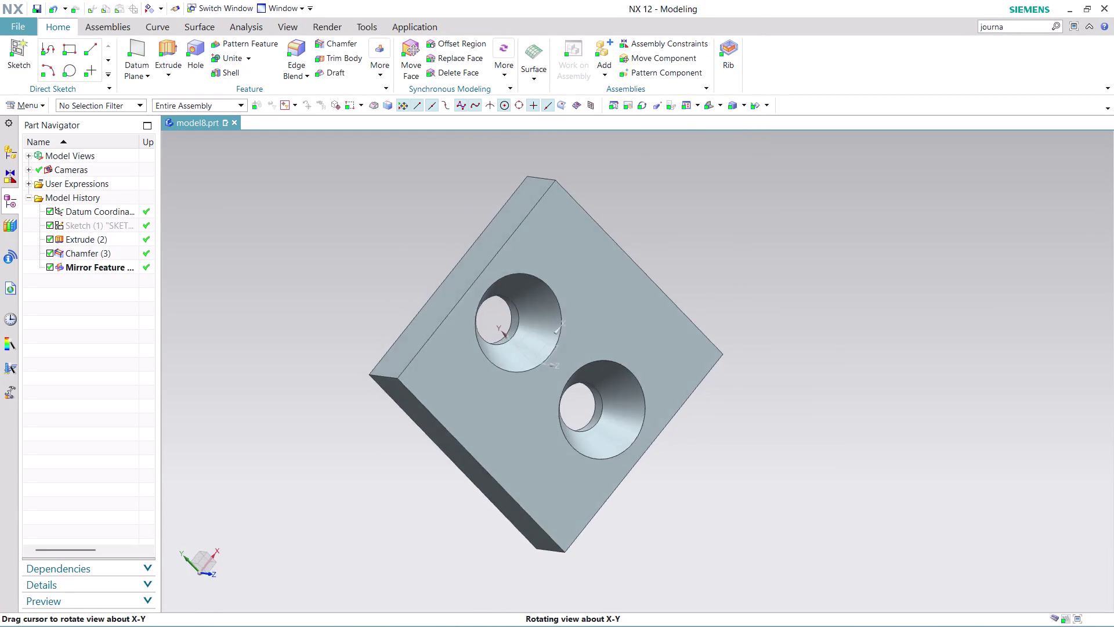
middle_drag(420, 431, 494, 529)
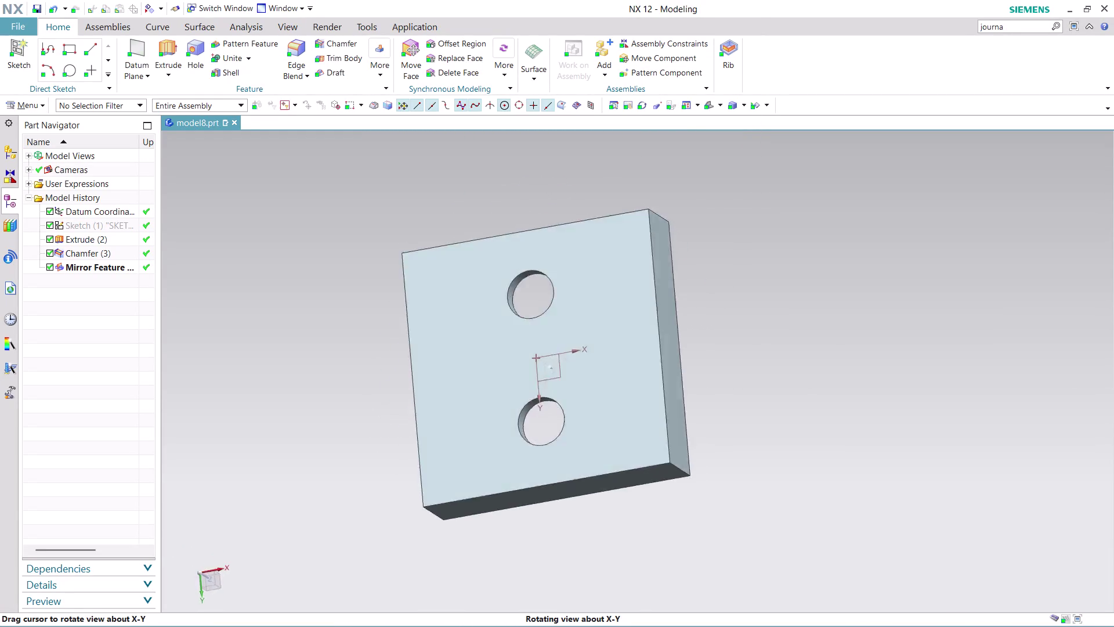
middle_drag(494, 530, 666, 483)
scroll(up, 3)
scroll(down, 3)
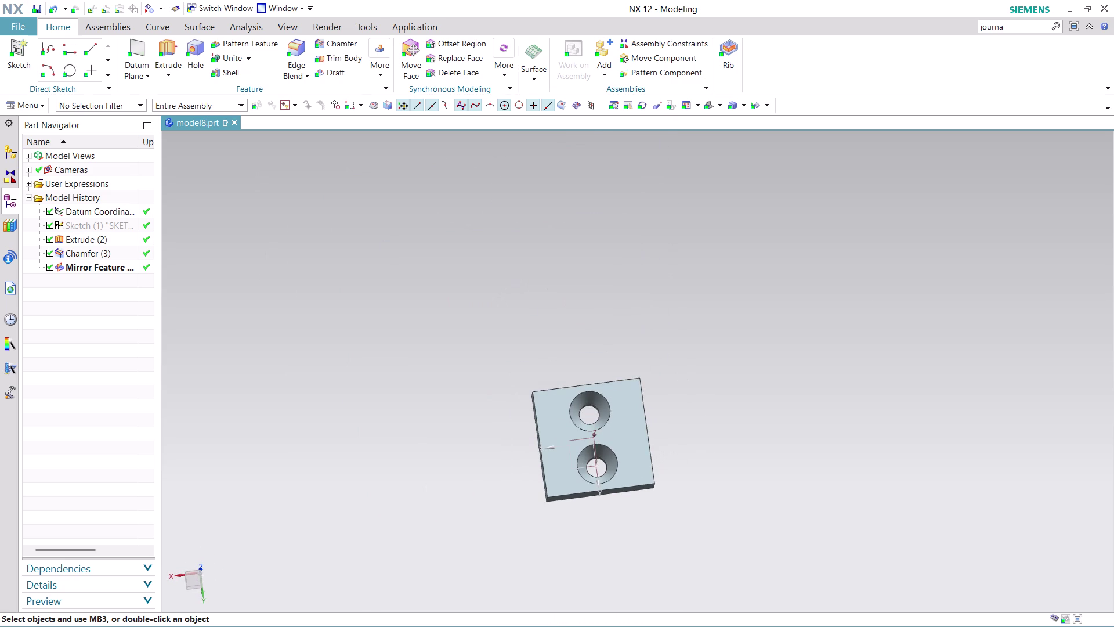
middle_drag(525, 524, 561, 554)
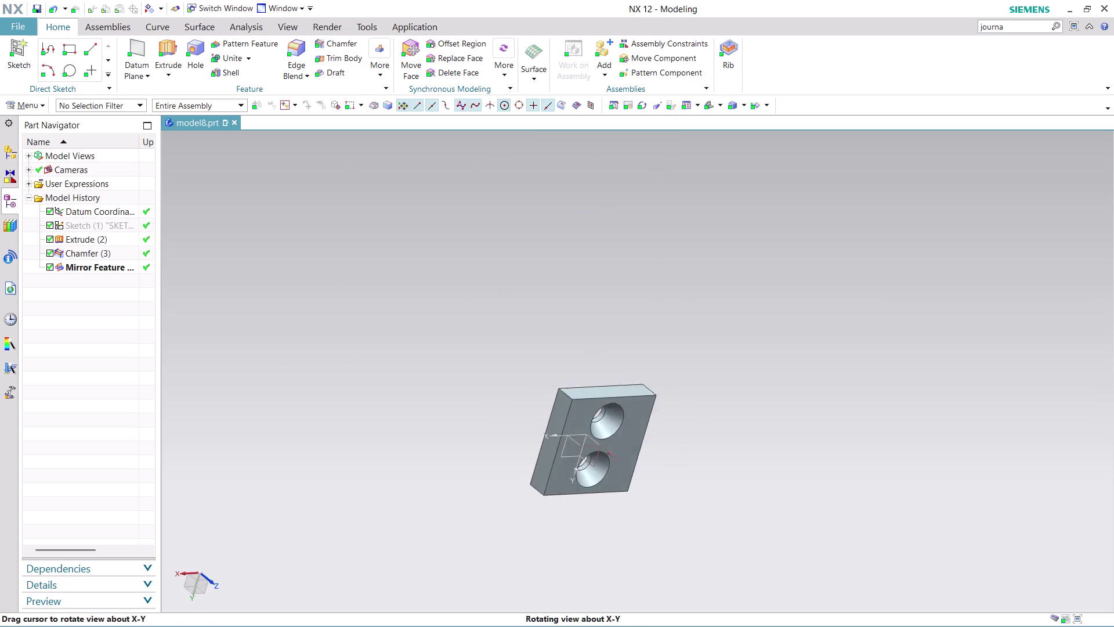
middle_drag(562, 554, 671, 387)
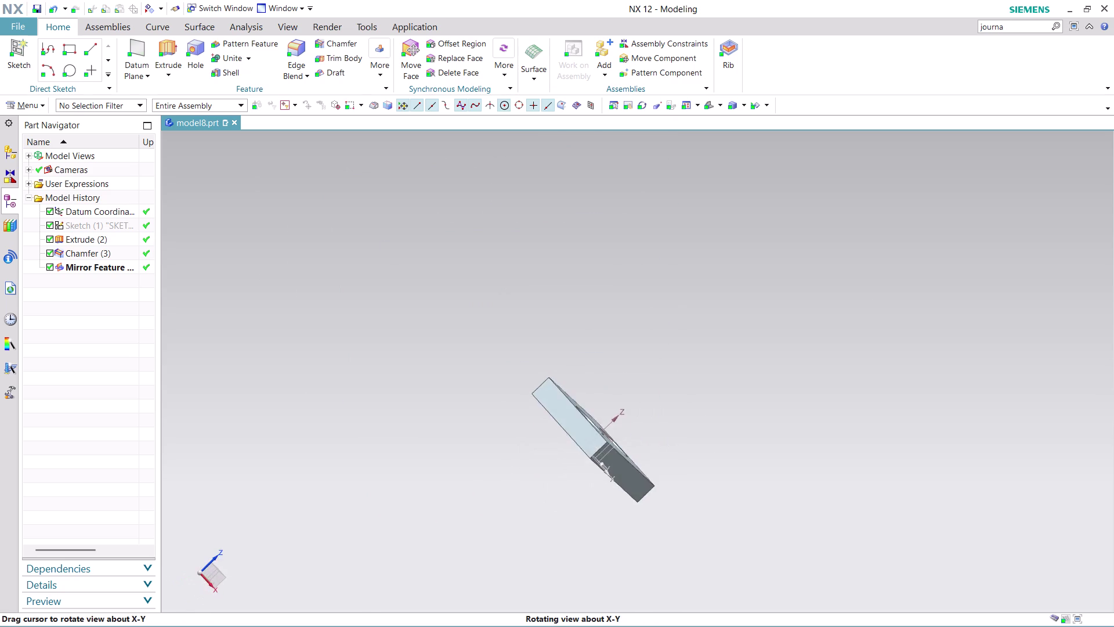
middle_drag(671, 386, 613, 447)
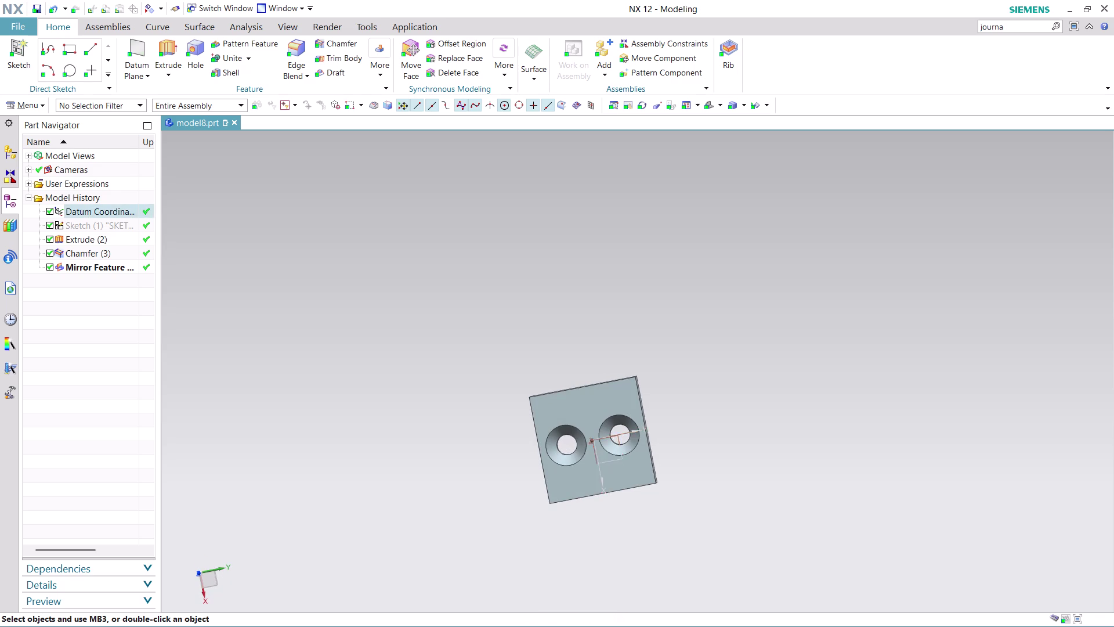
scroll(up, 3)
scroll(down, 3)
scroll(up, 3)
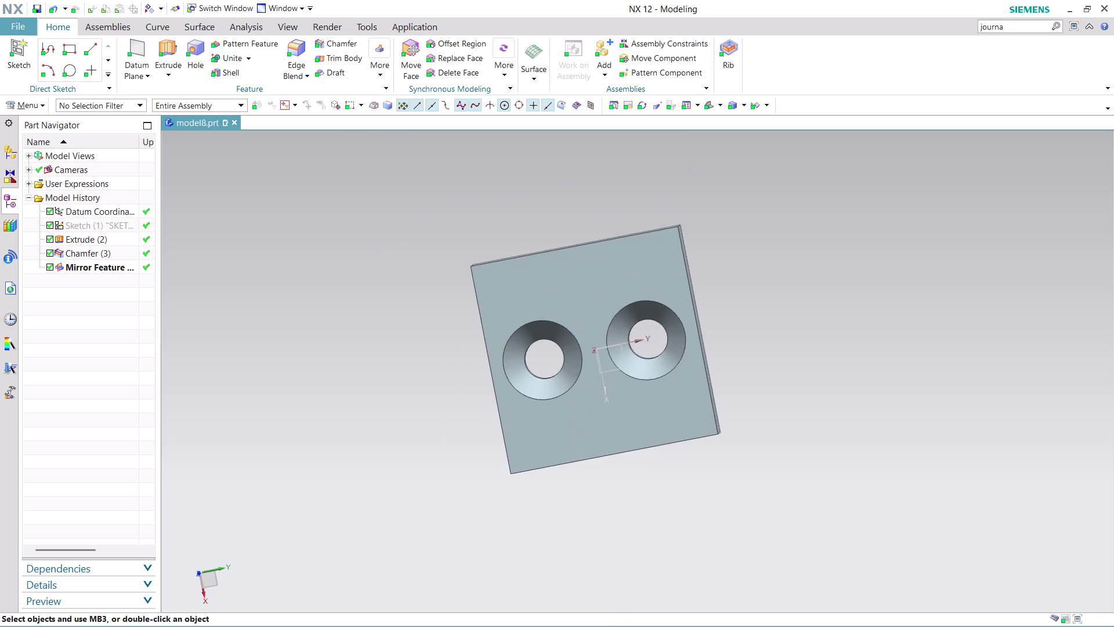
scroll(up, 3)
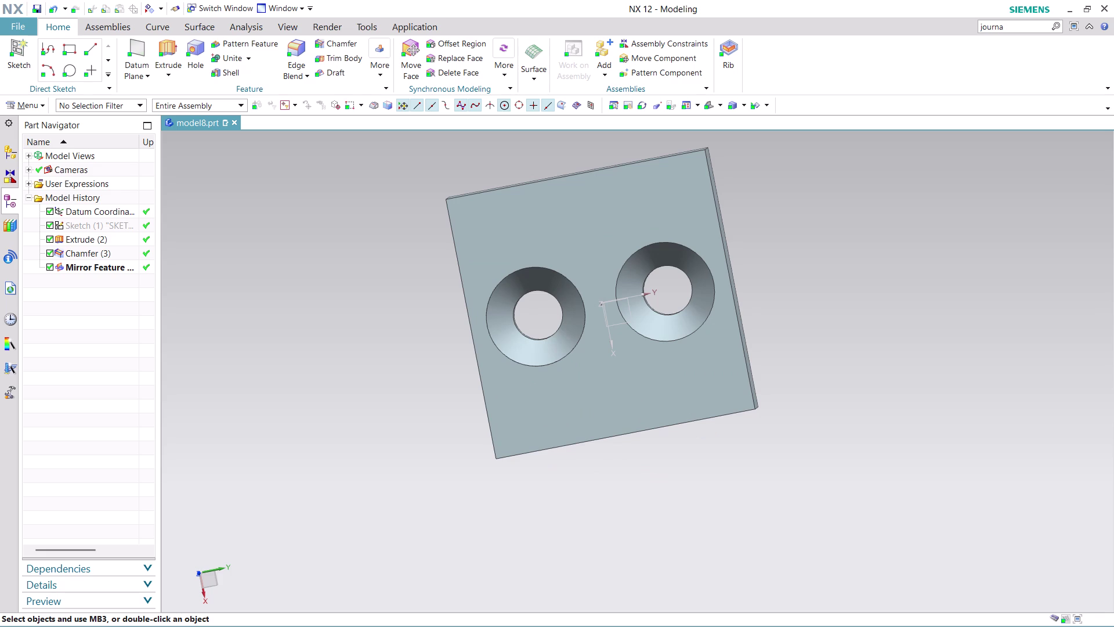
click(22, 24)
Create an A4-size drawing, dismissing Cell Values and the View Creation Wizard.
click(51, 45)
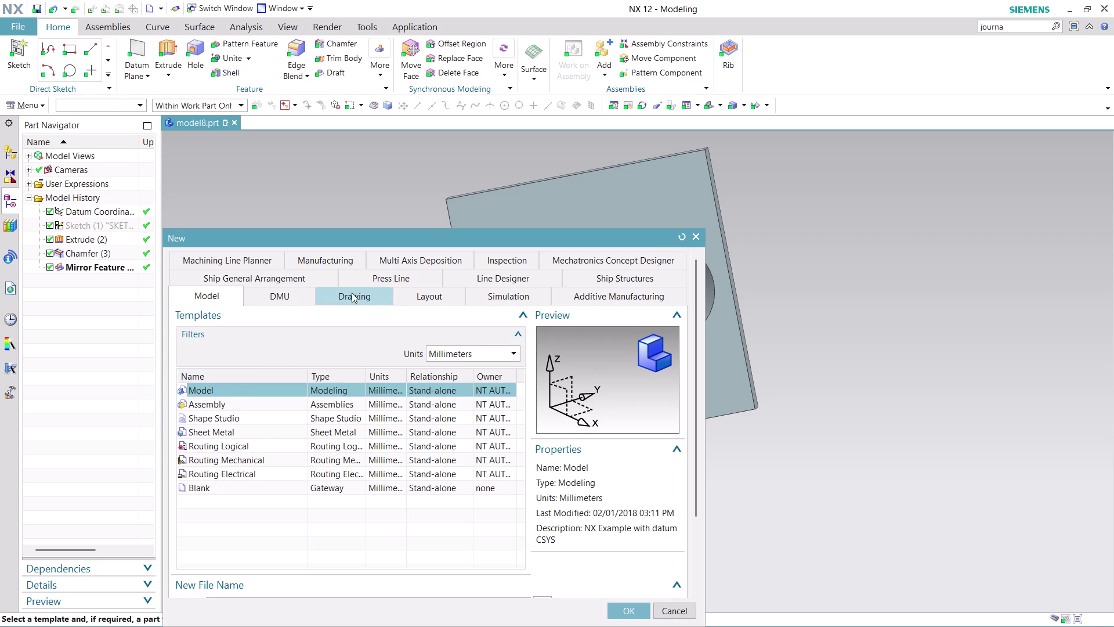
click(354, 290)
click(231, 447)
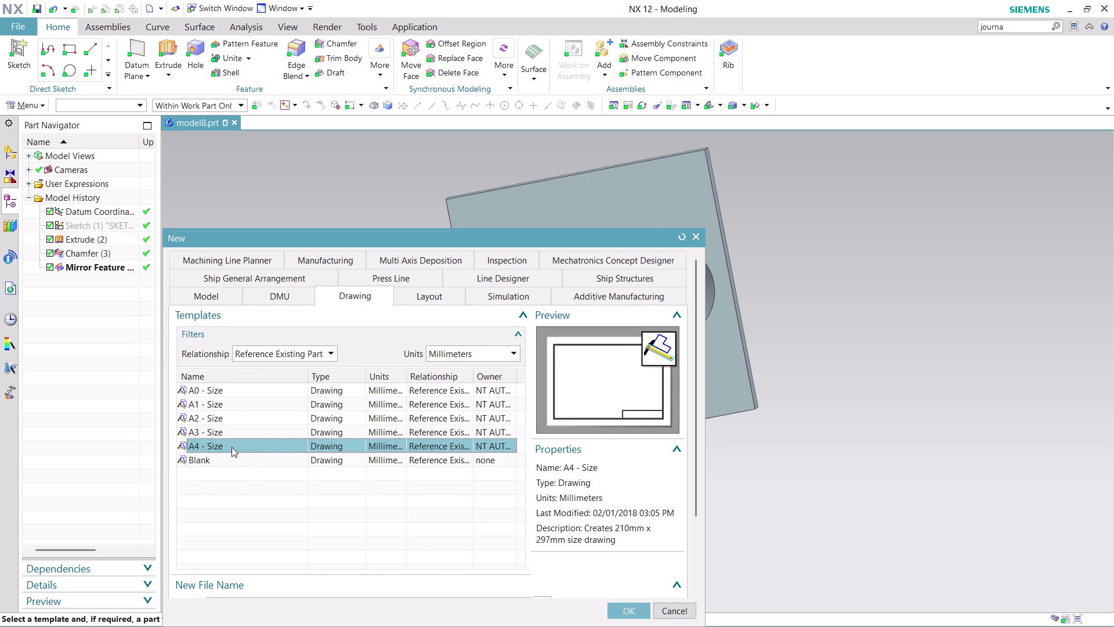
click(627, 610)
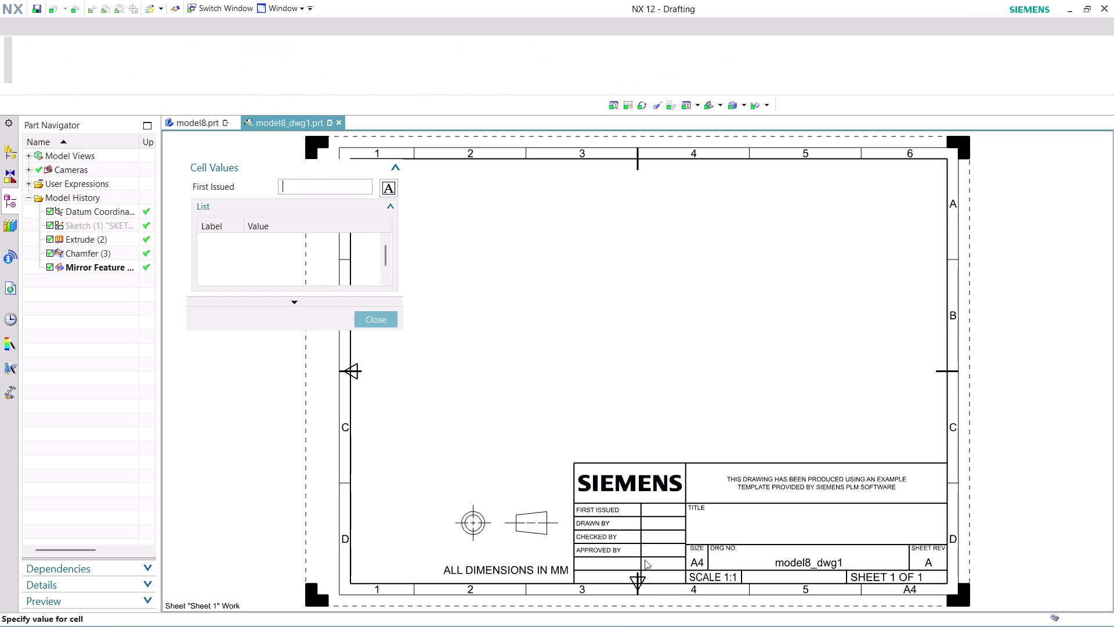
click(380, 322)
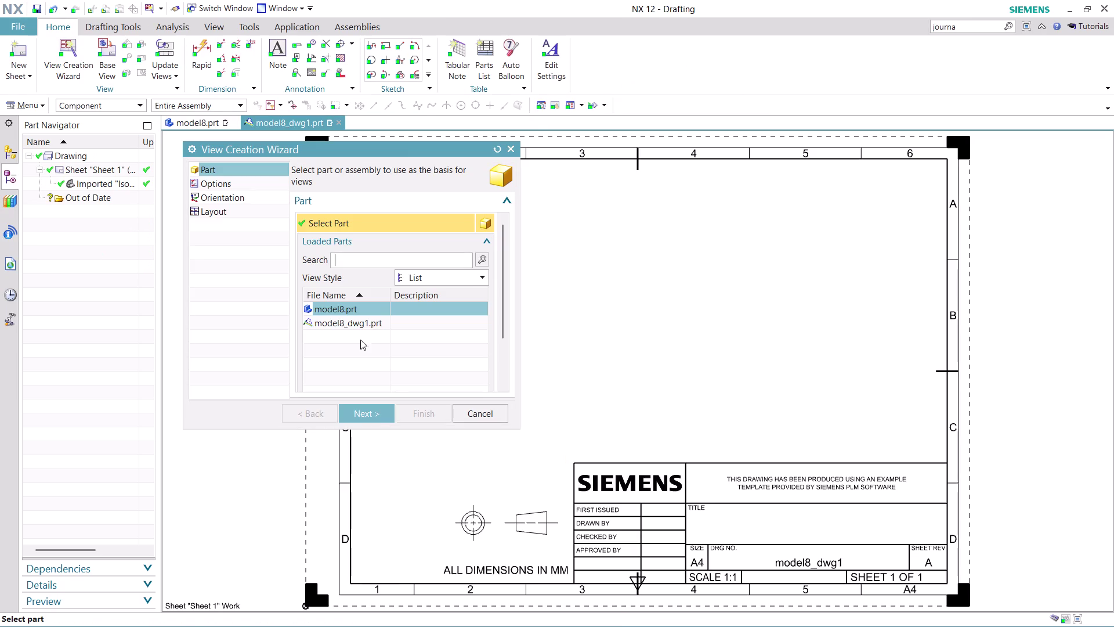
click(481, 411)
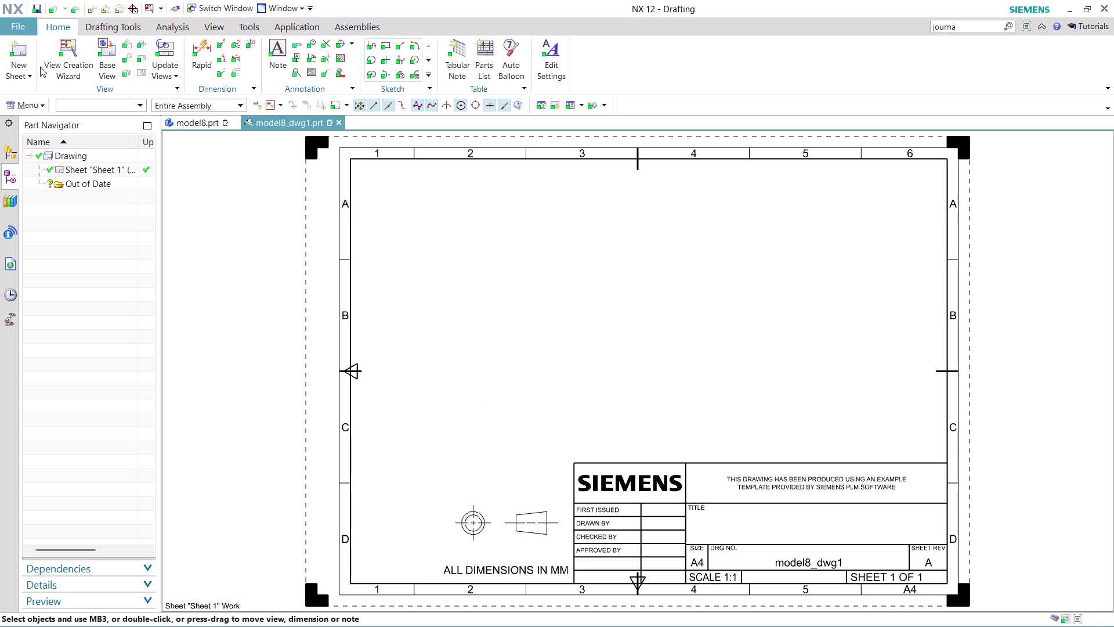
click(113, 54)
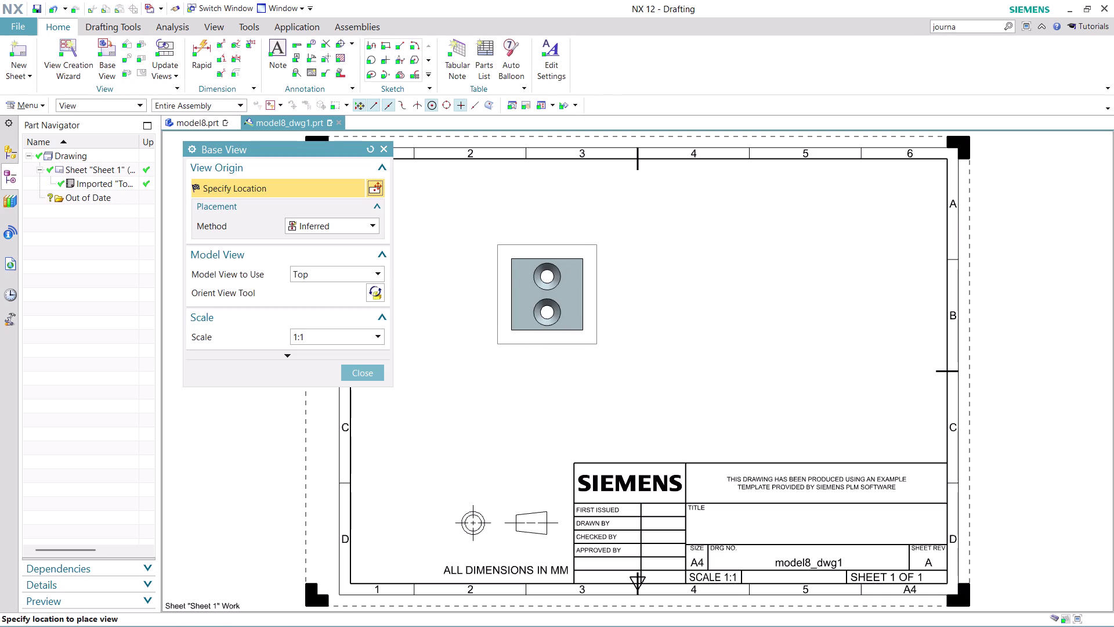
Place an isometric base view at 2:1 scale in the sheet's upper right.
click(374, 274)
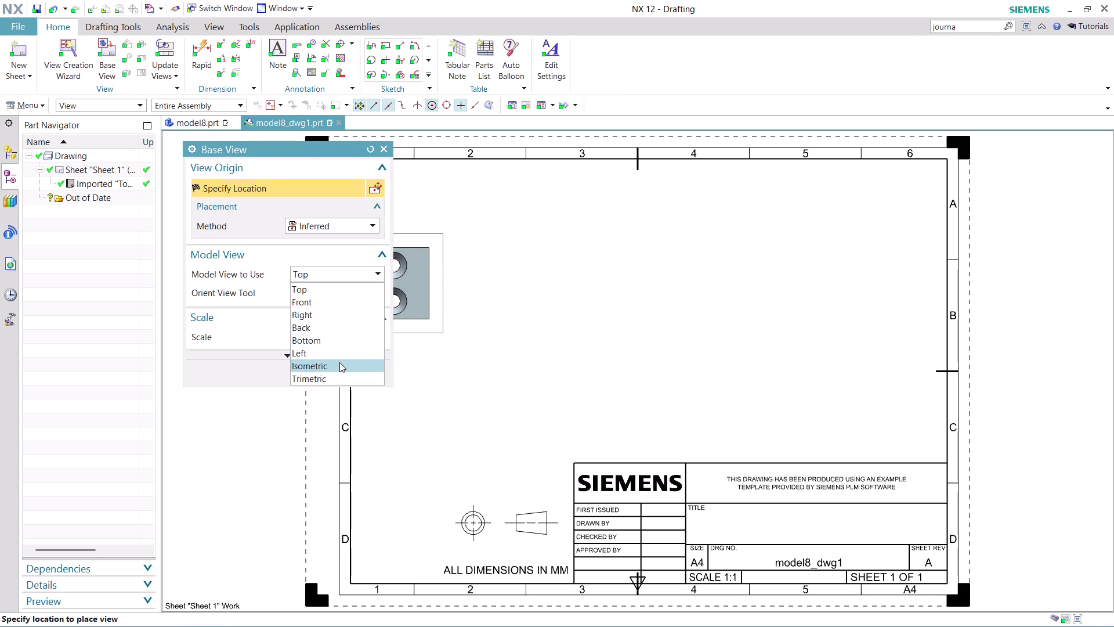
click(339, 362)
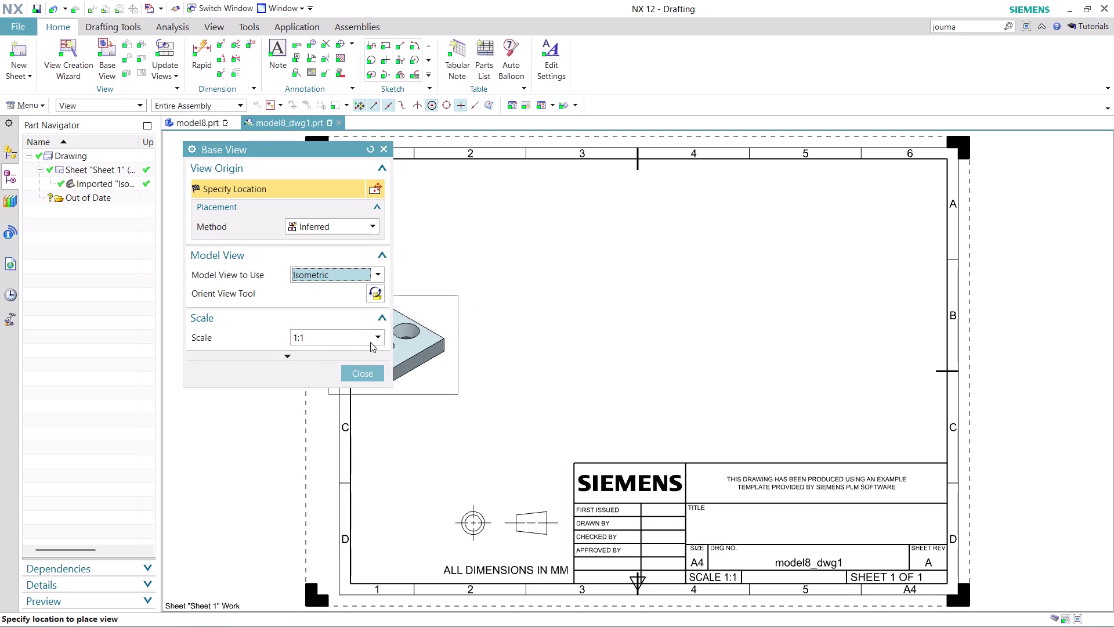
click(368, 337)
click(349, 374)
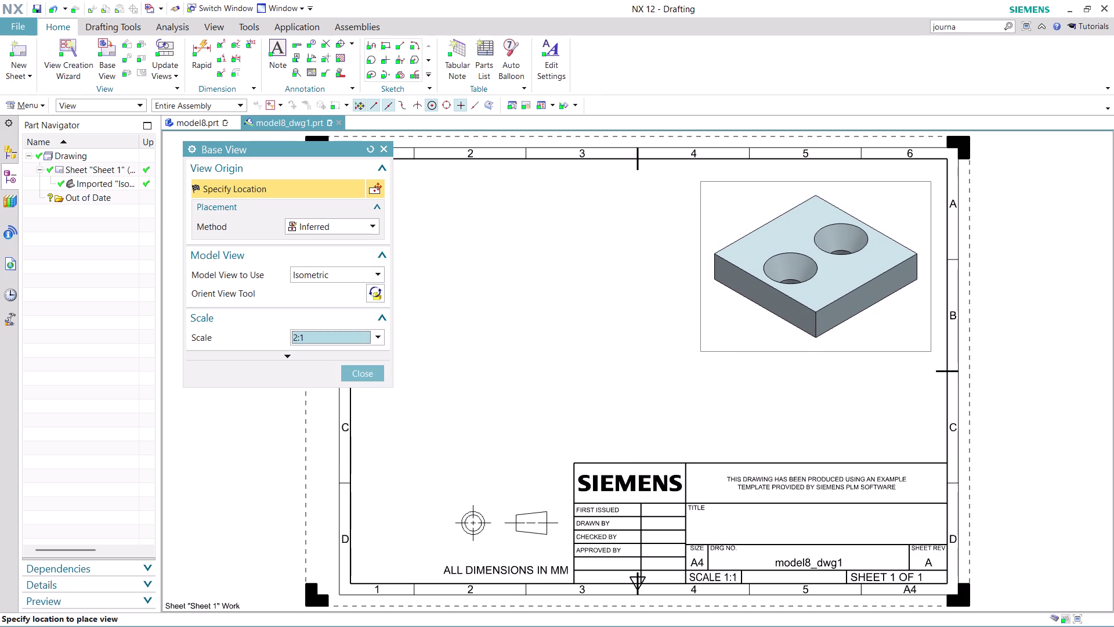
click(819, 267)
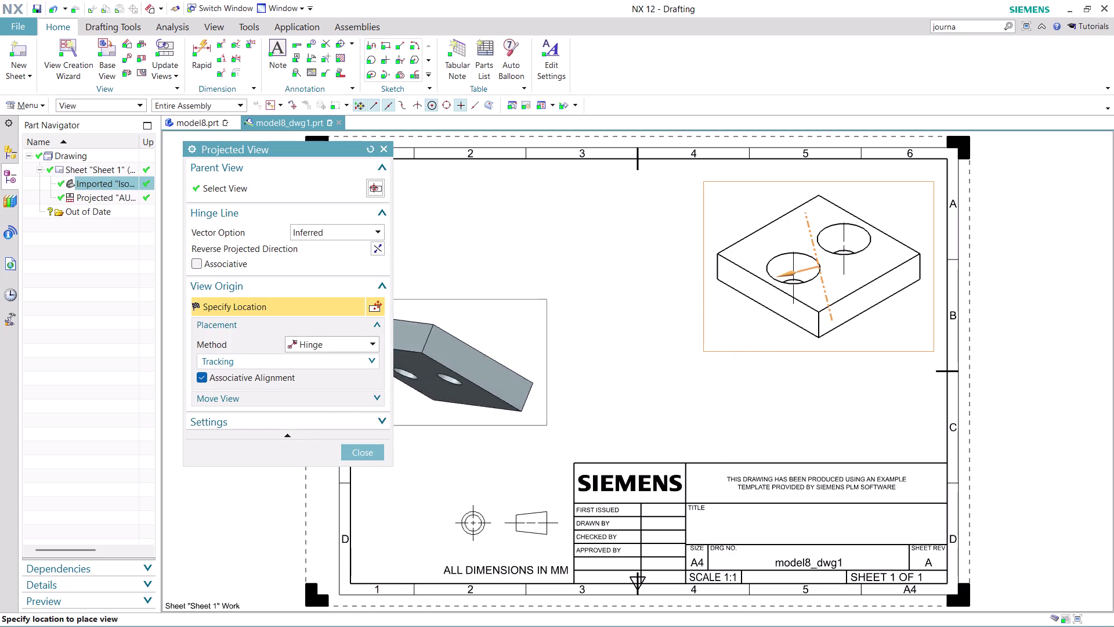
click(361, 447)
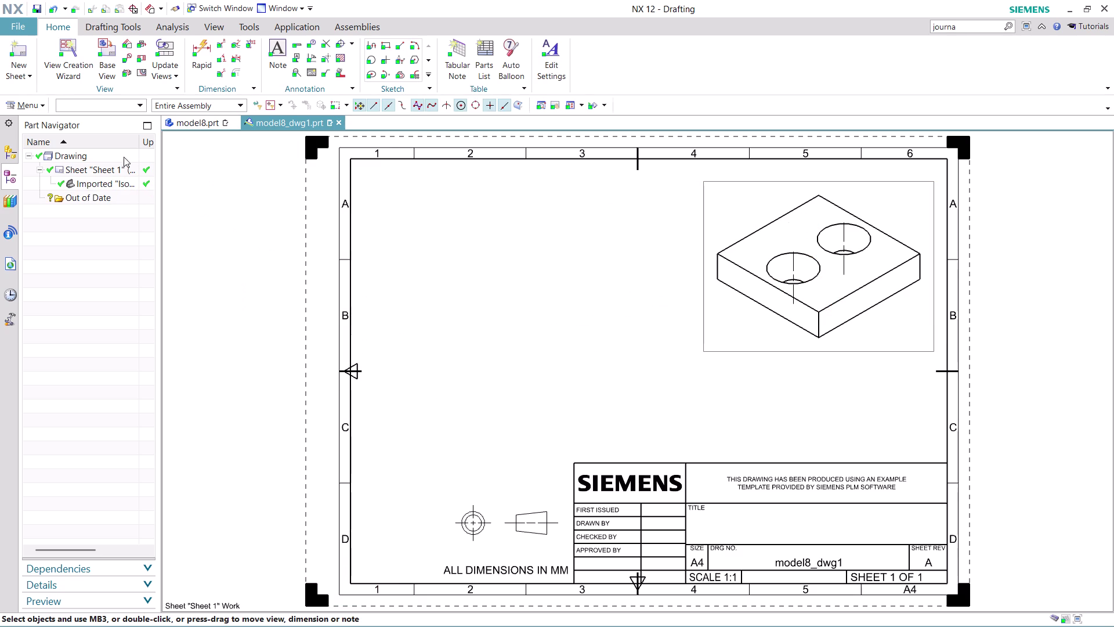
click(106, 59)
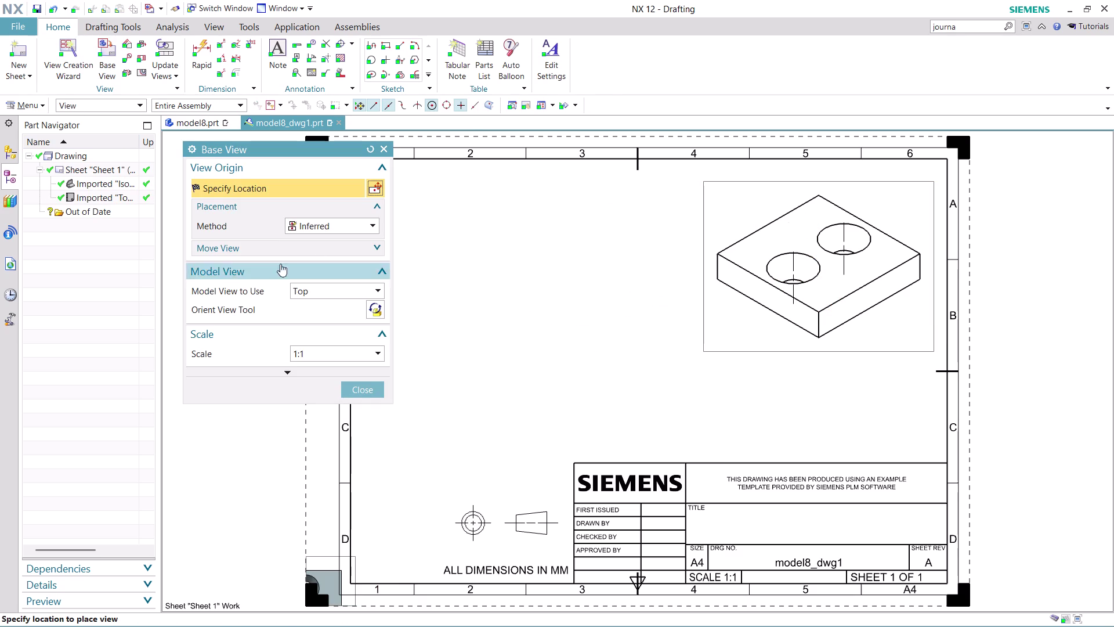
Try the Front, Right, Back, Bottom and Left orientations, then return to Top.
click(371, 291)
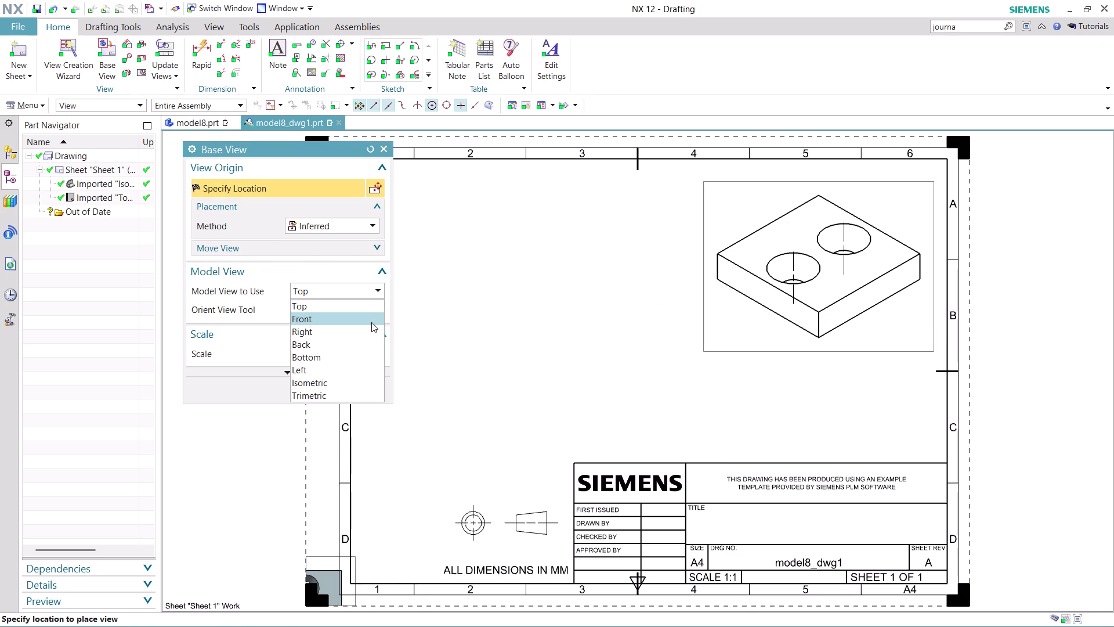
click(352, 286)
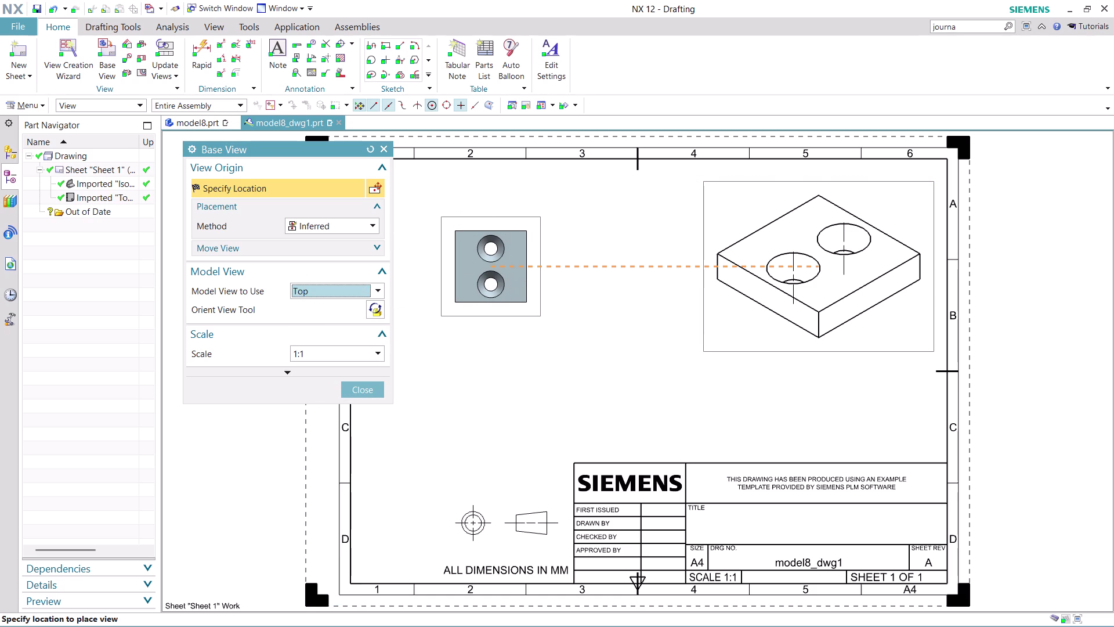
click(379, 288)
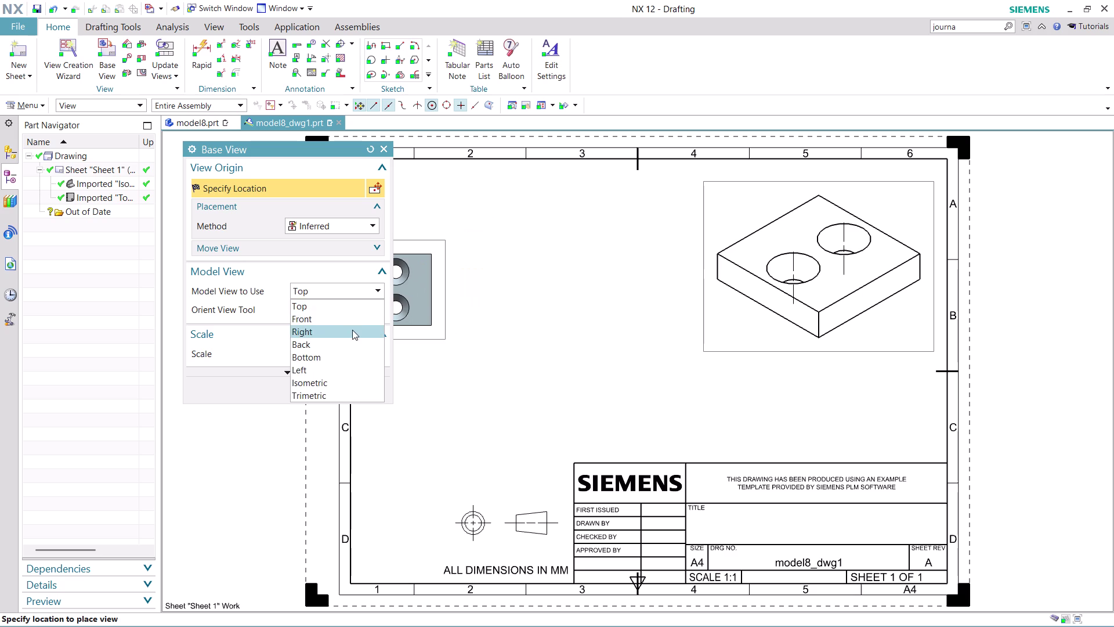
click(351, 334)
click(386, 289)
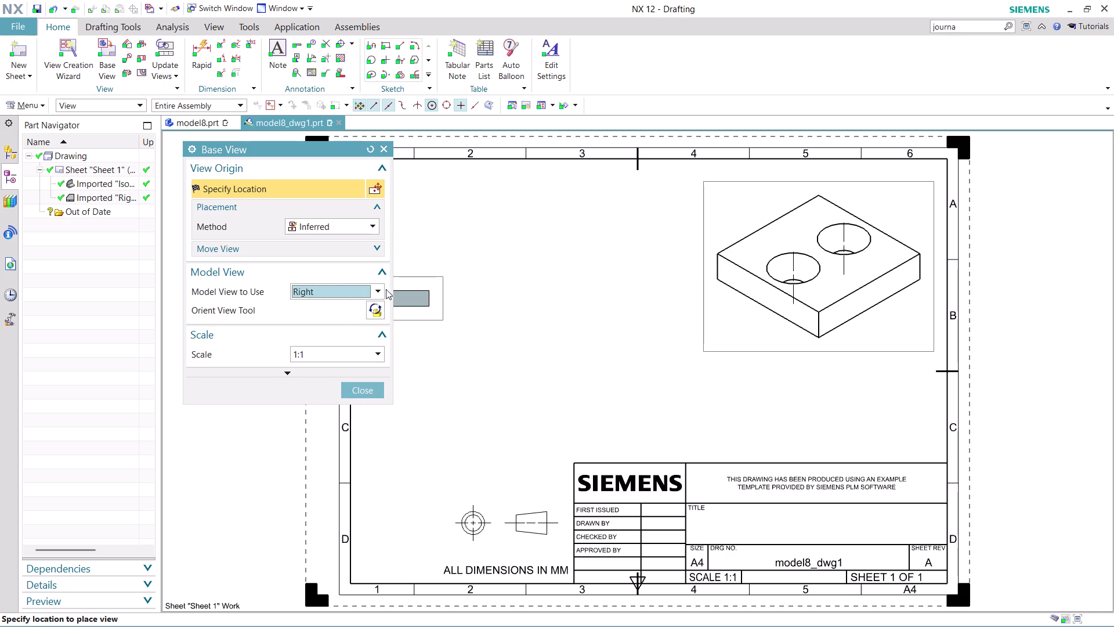
click(382, 291)
click(344, 348)
click(378, 286)
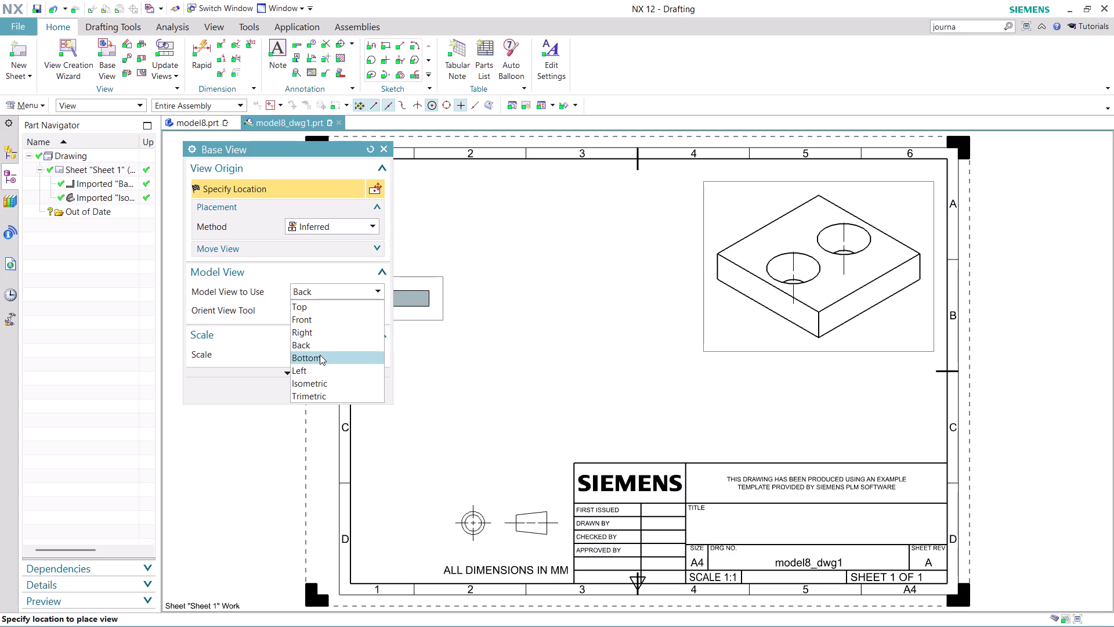
click(320, 357)
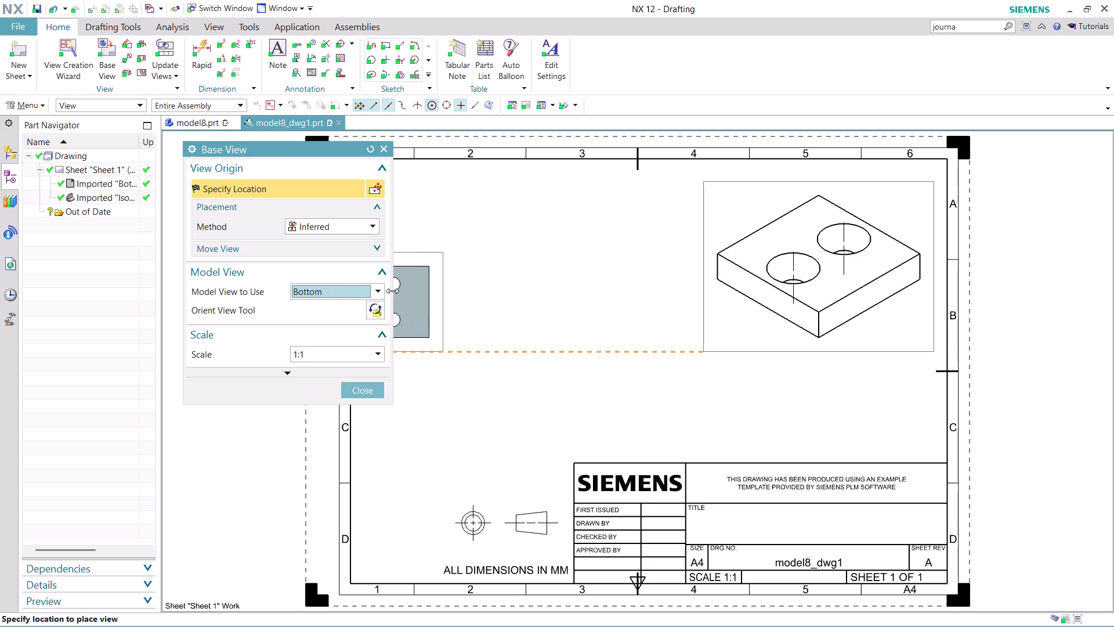
click(371, 292)
click(330, 368)
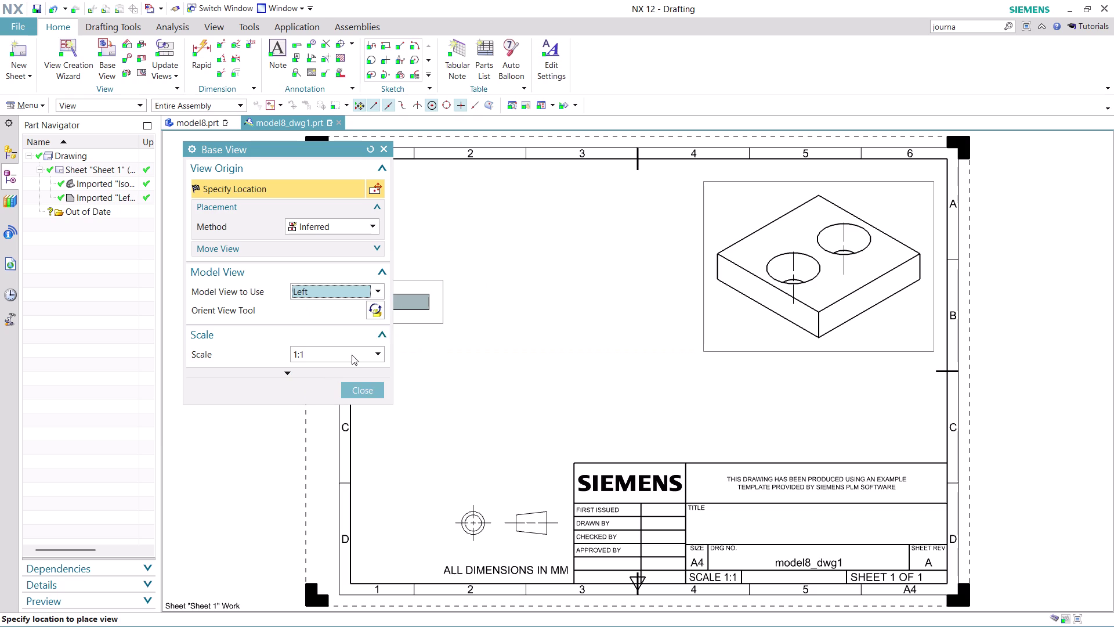
click(379, 285)
click(349, 305)
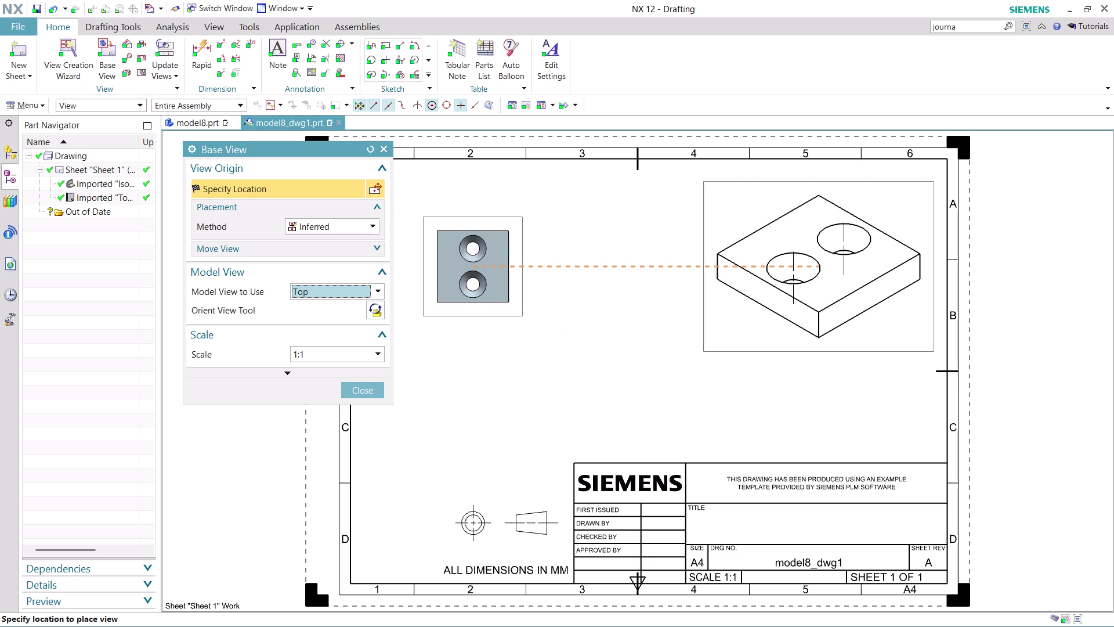
Place the 1:1 top view left of the isometric view, skipping projected views.
click(370, 353)
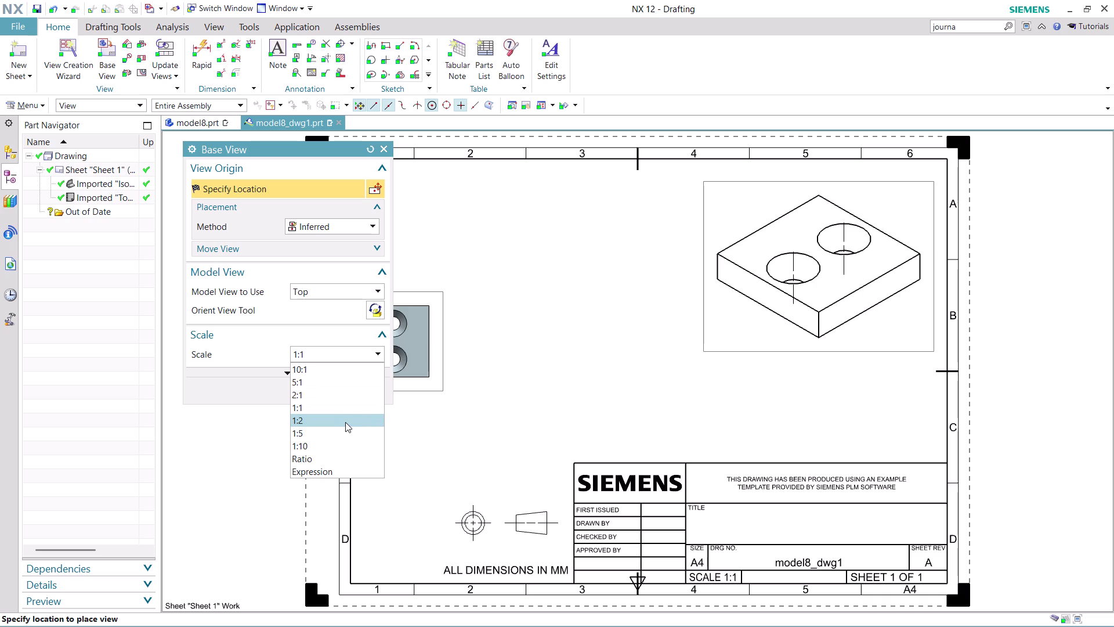
click(357, 329)
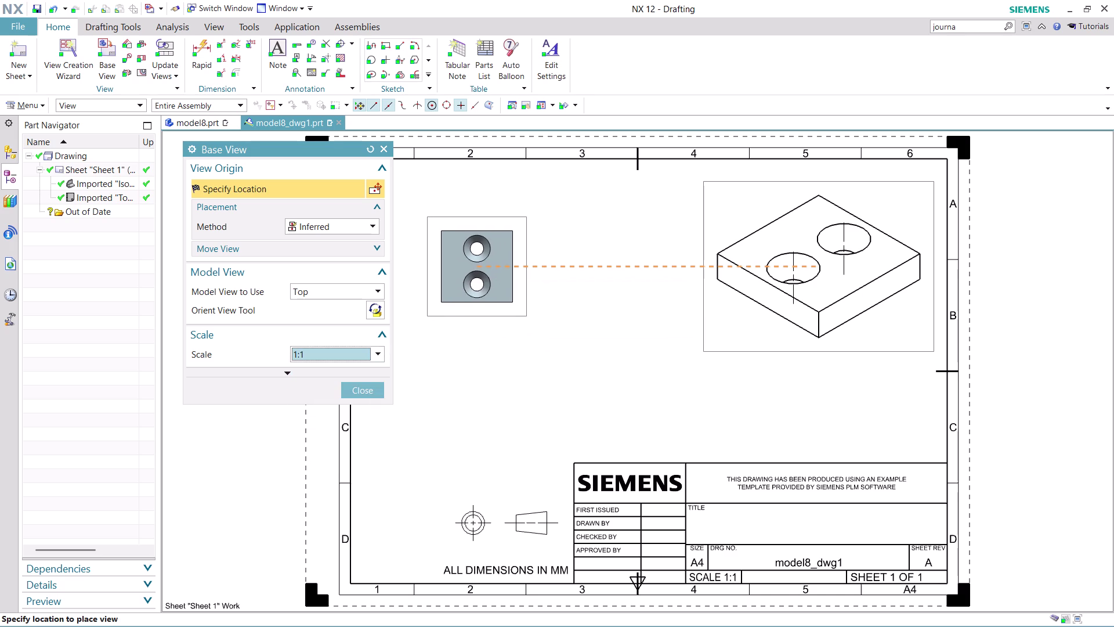
click(476, 263)
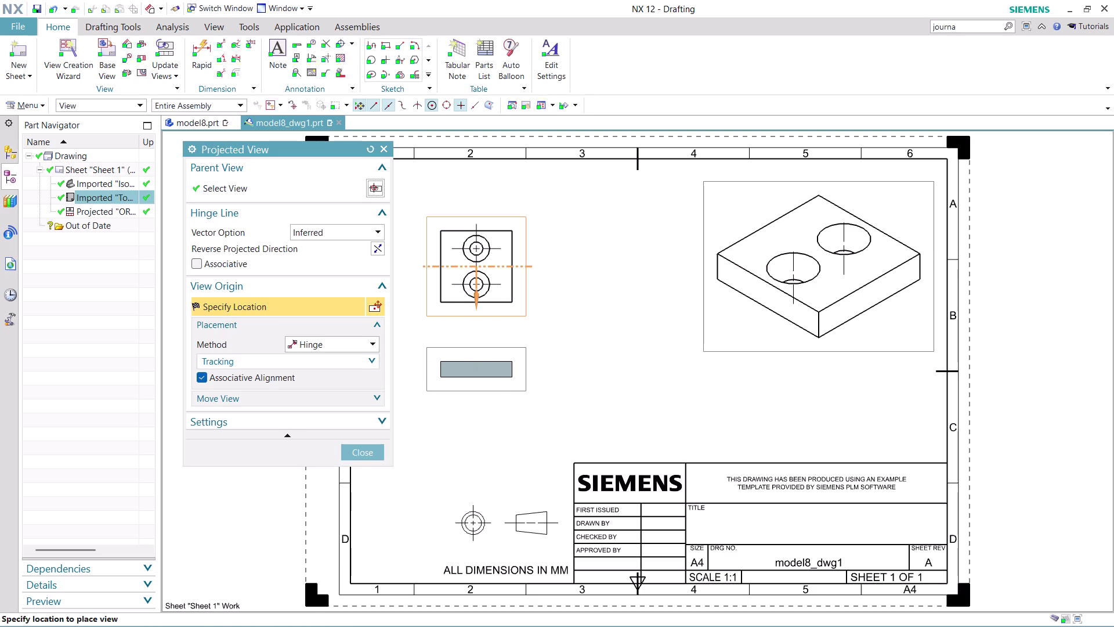
click(366, 451)
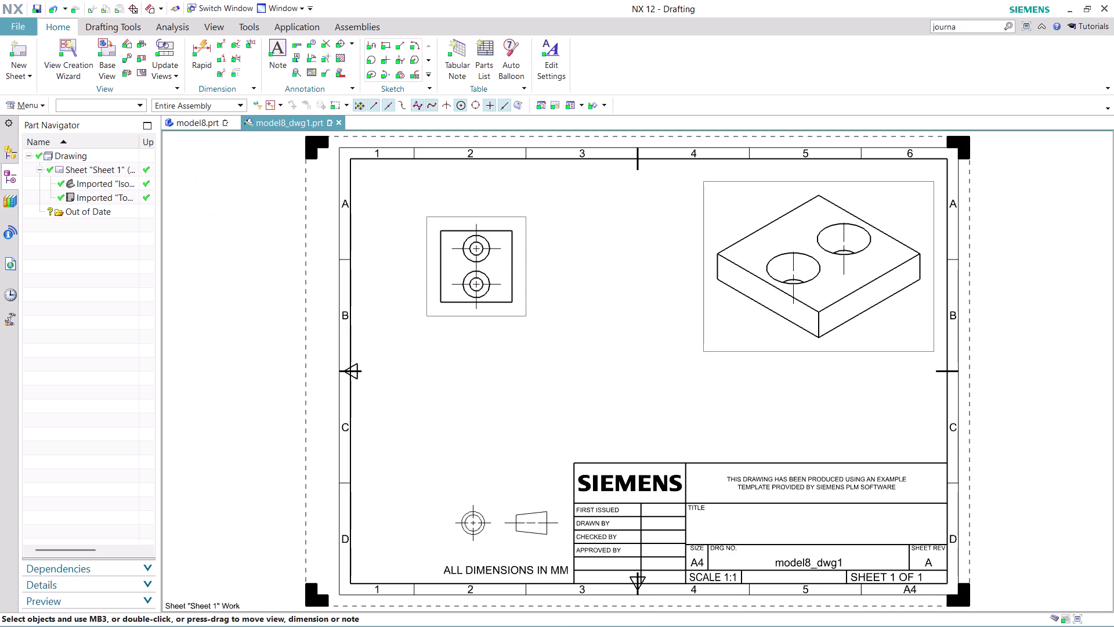
Set the isometric view's Shading rendering style to Fully Shaded.
scroll(up, 3)
scroll(down, 3)
scroll(up, 3)
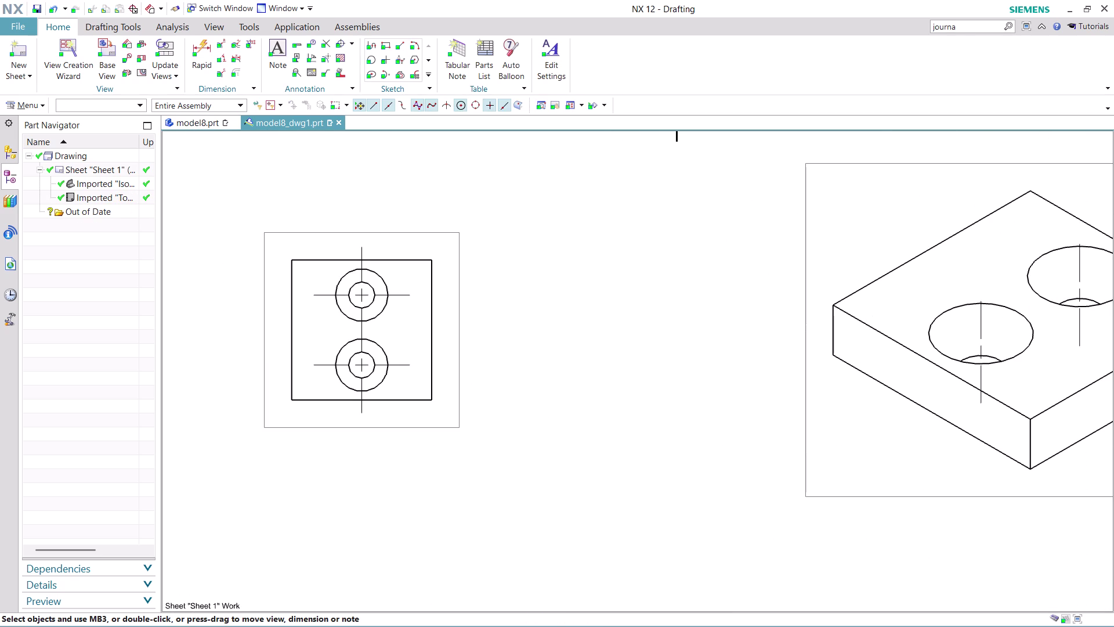
right_click(832, 493)
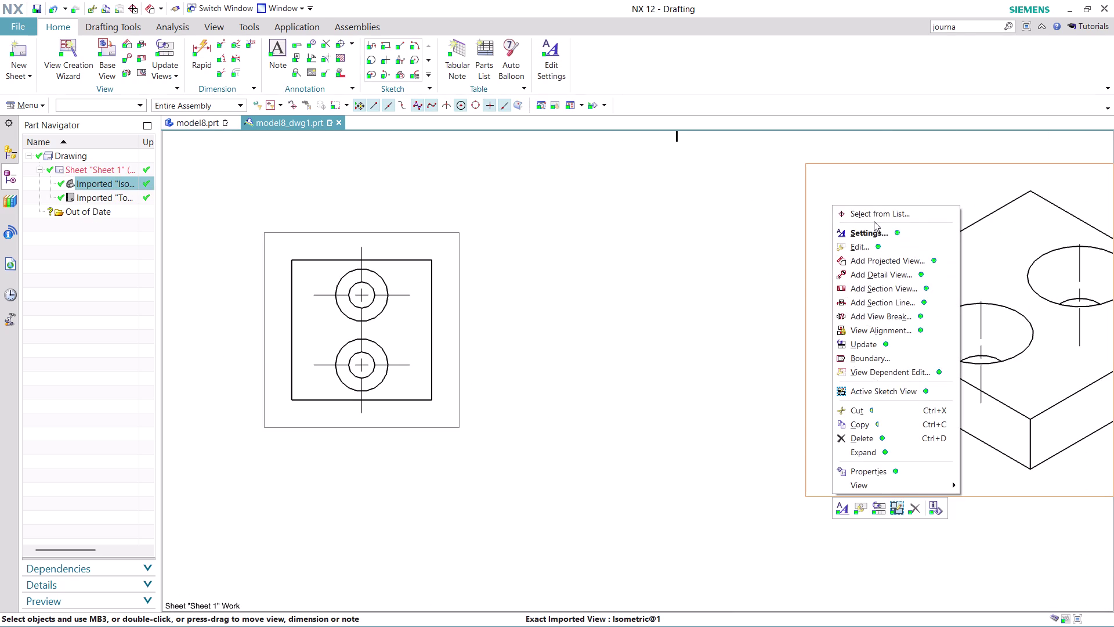
click(871, 230)
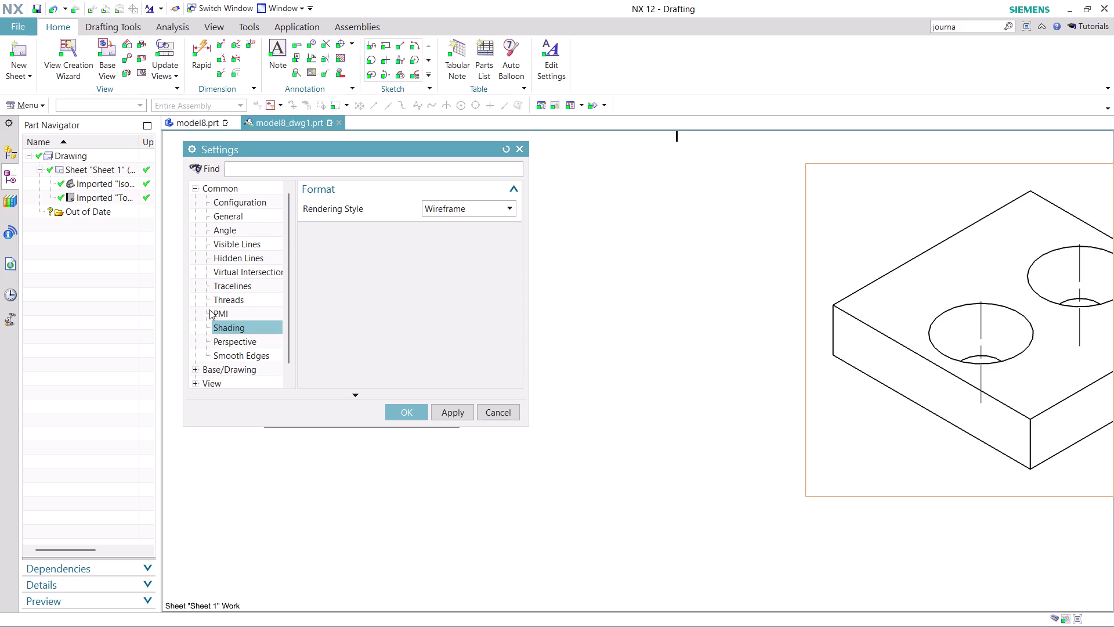
click(483, 209)
click(477, 226)
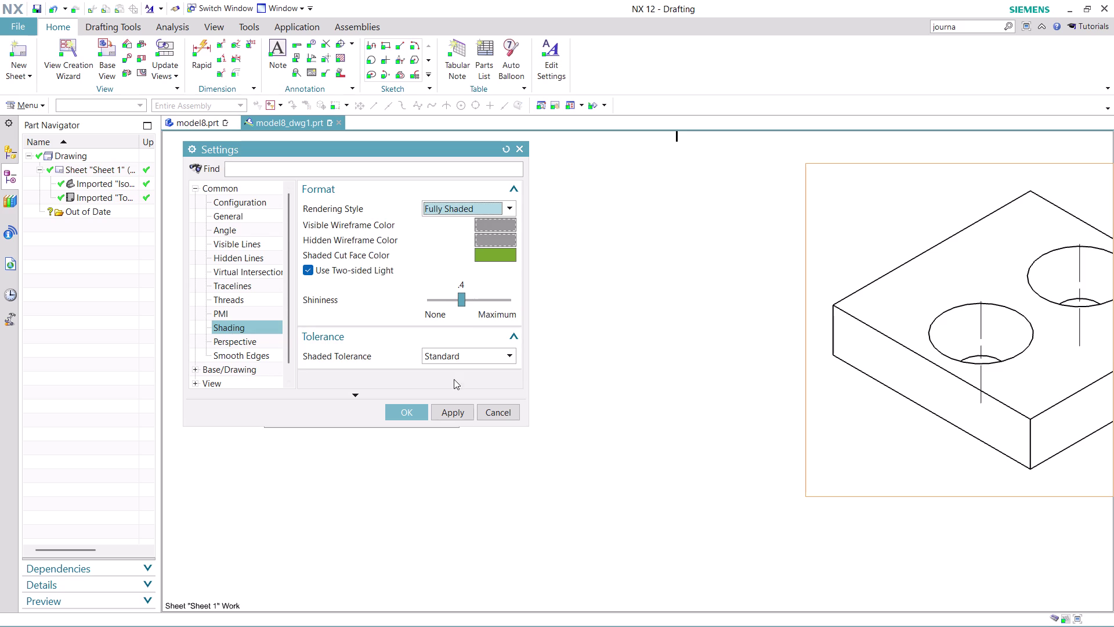
click(444, 412)
click(406, 412)
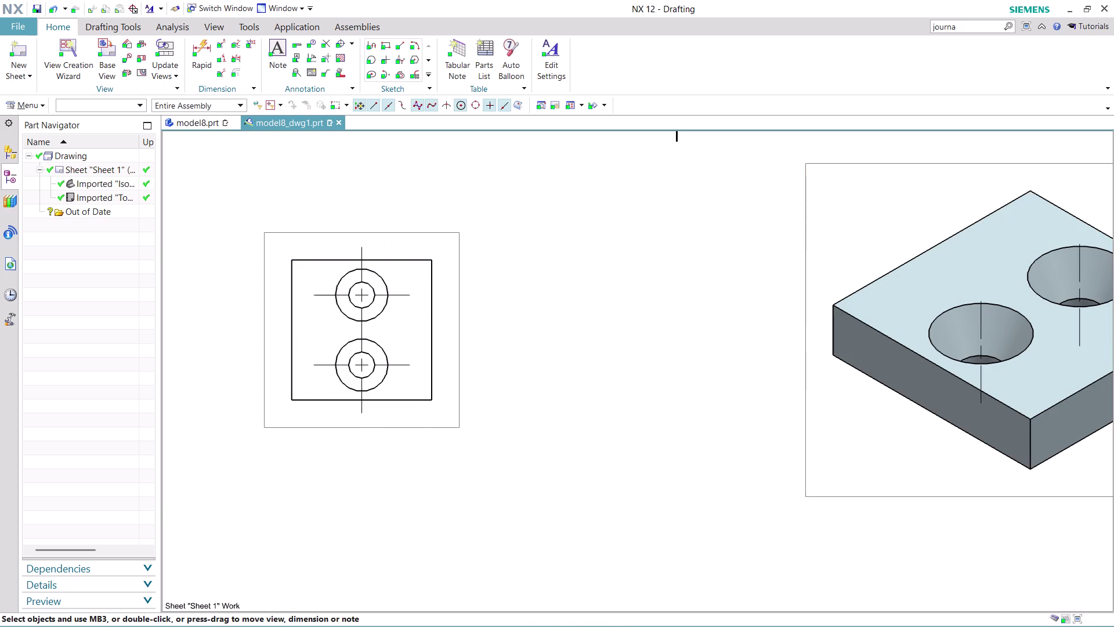
scroll(down, 3)
scroll(up, 3)
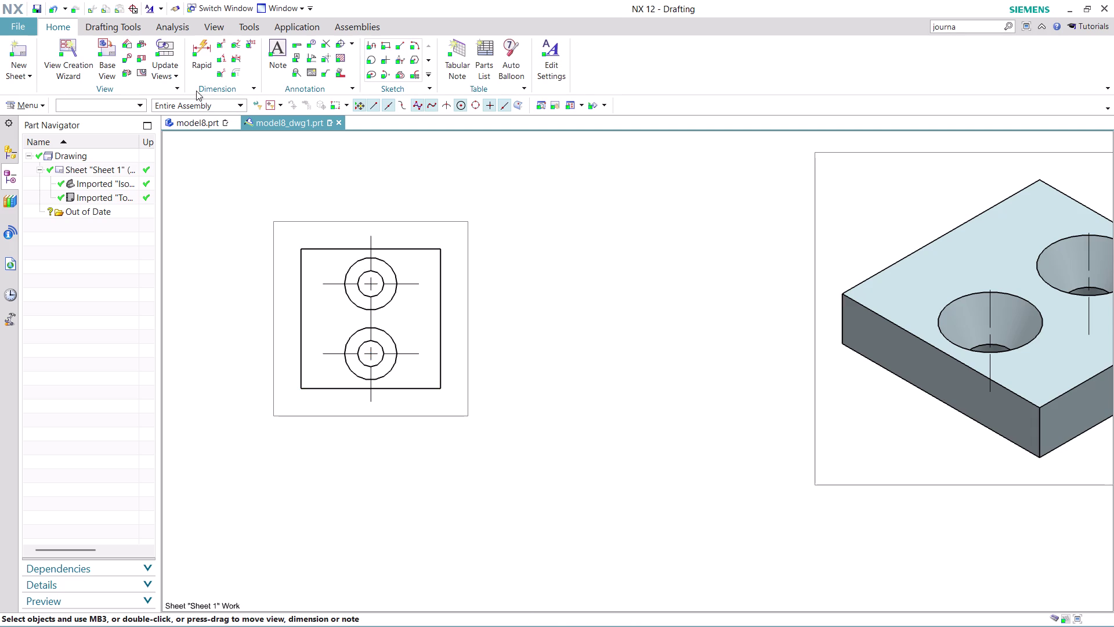
click(200, 44)
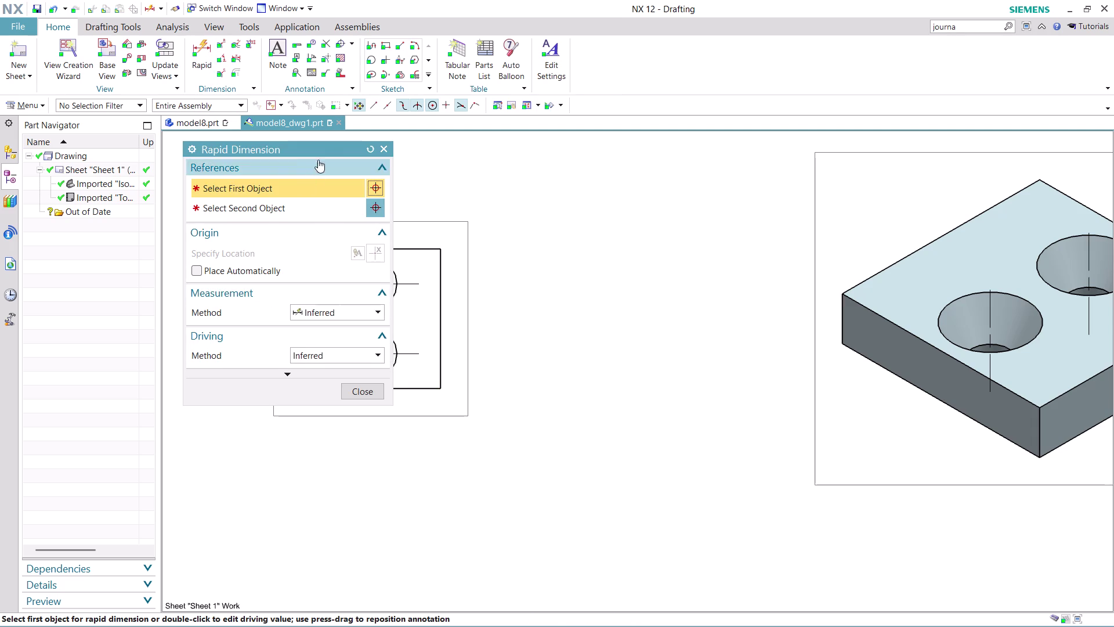
Add the 16 and 8 hole-location dimensions to the top view.
drag(323, 144, 210, 144)
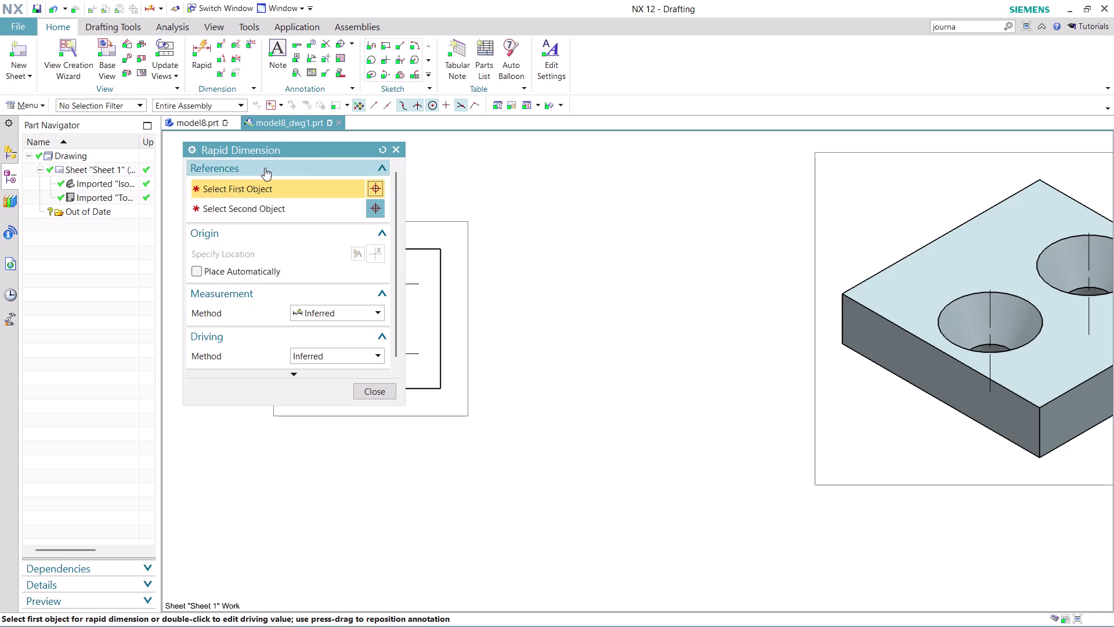
drag(333, 152, 151, 261)
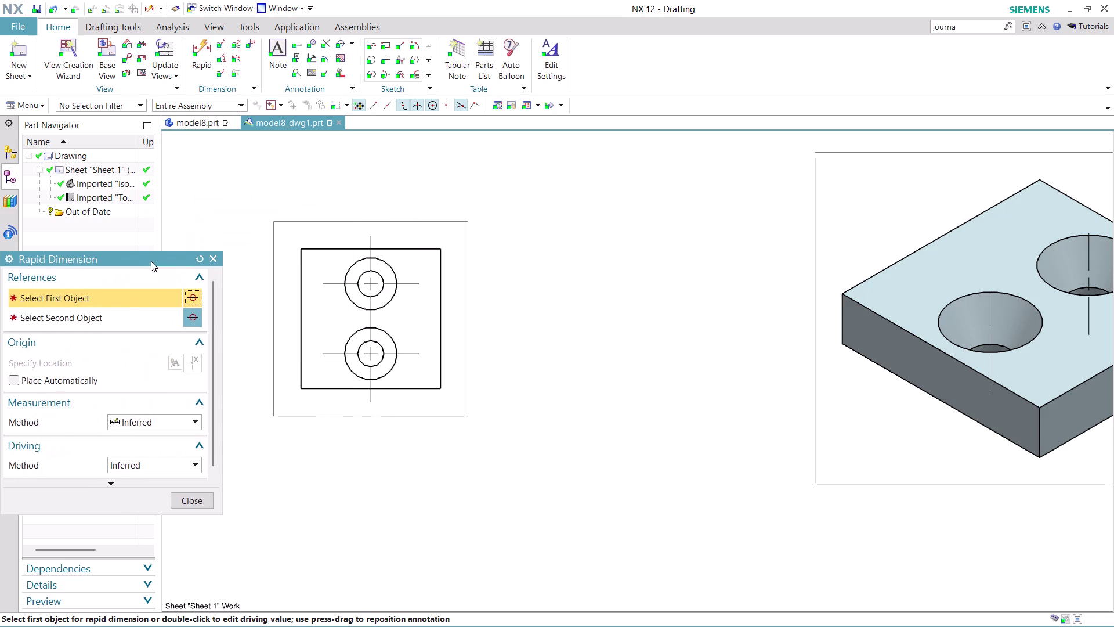
drag(152, 260, 164, 256)
scroll(up, 3)
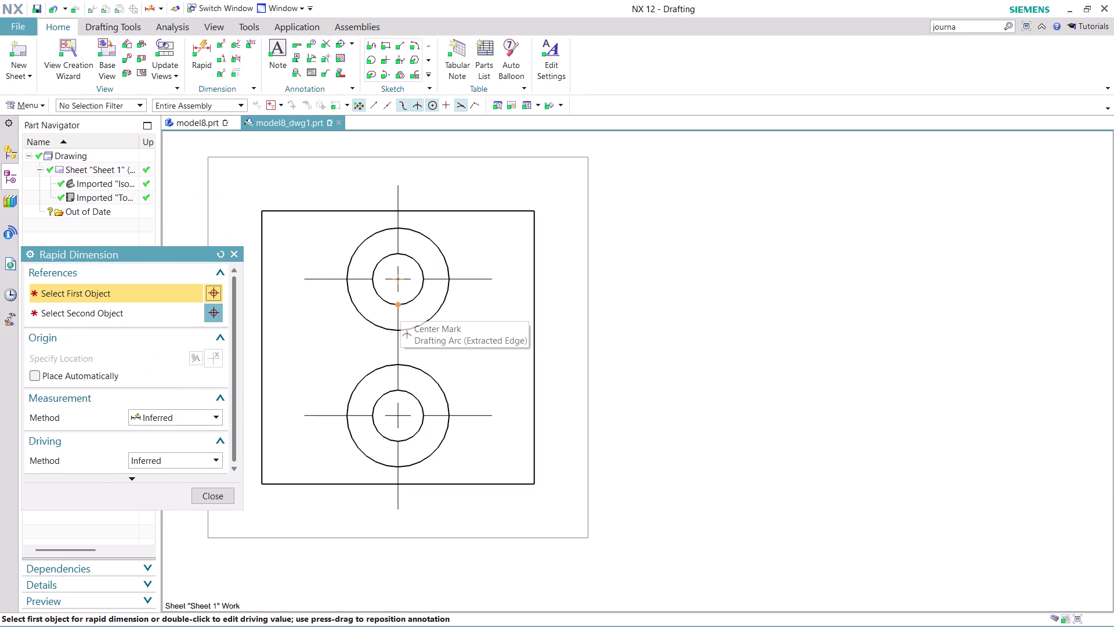
click(397, 278)
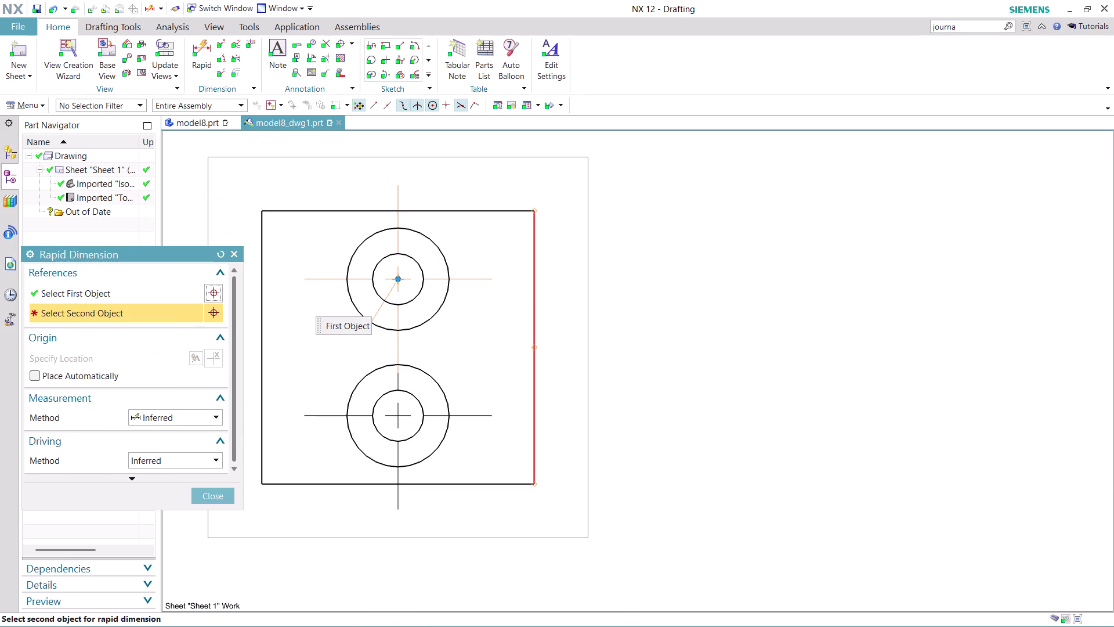
click(534, 281)
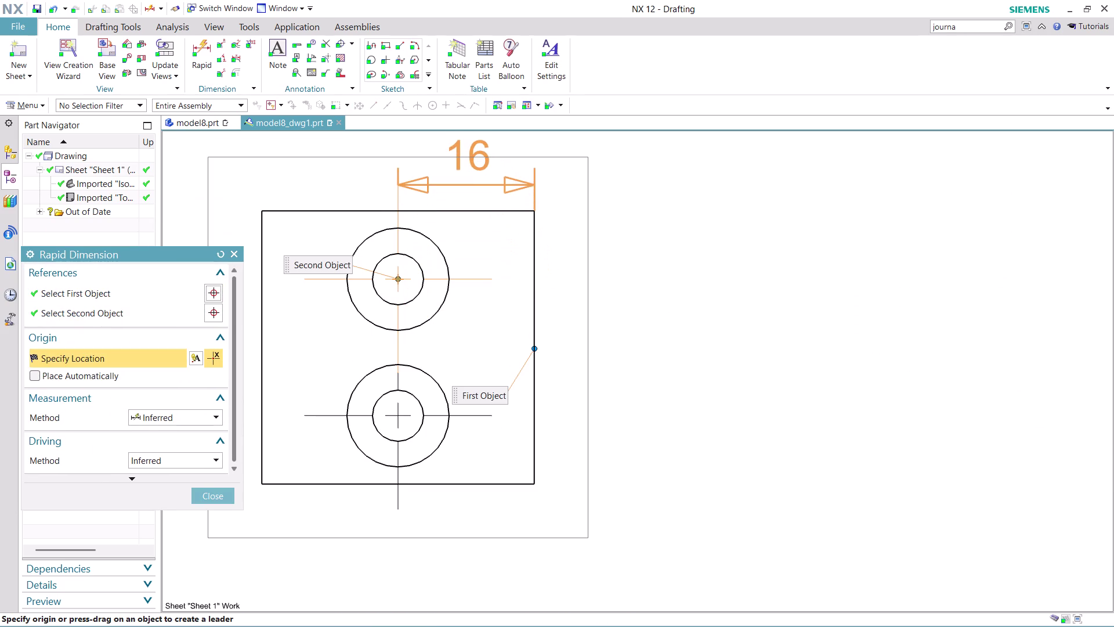
click(468, 157)
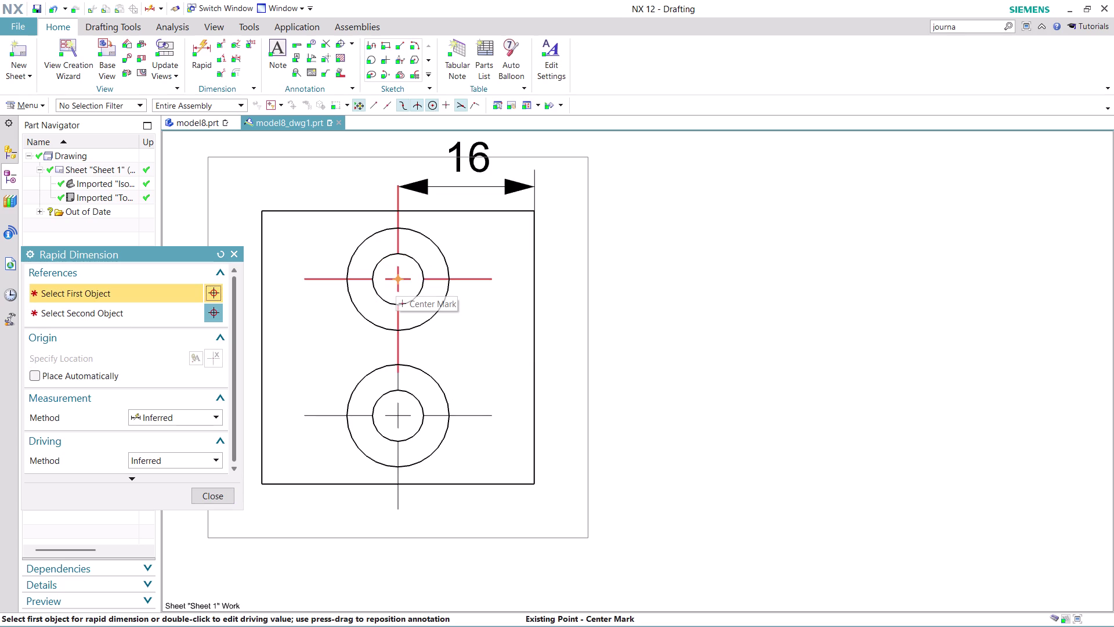
click(397, 414)
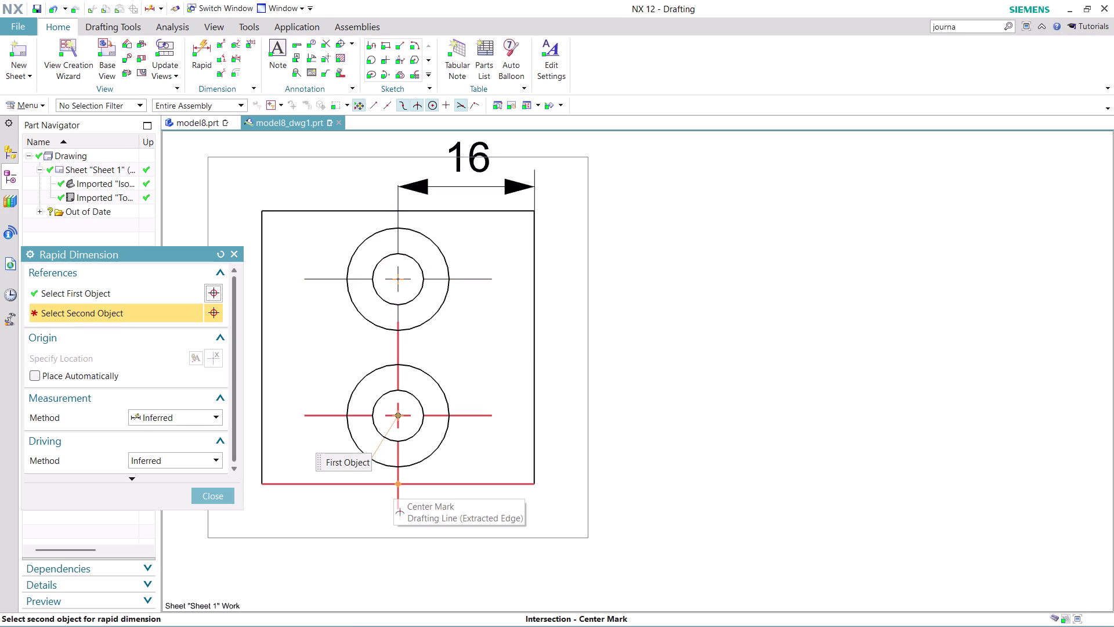
click(397, 484)
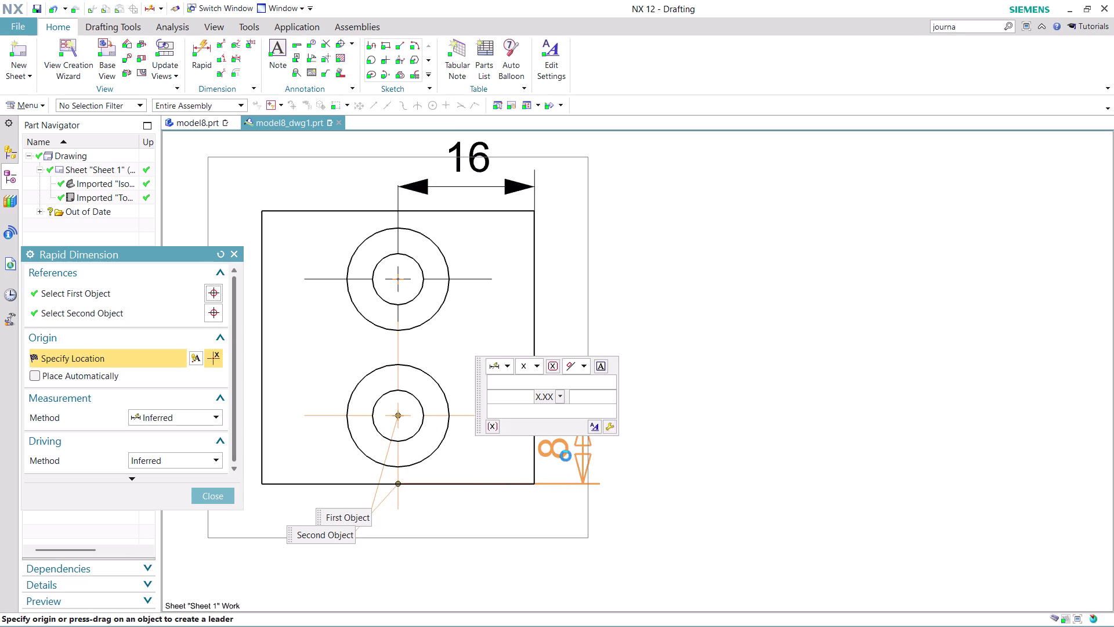
click(565, 456)
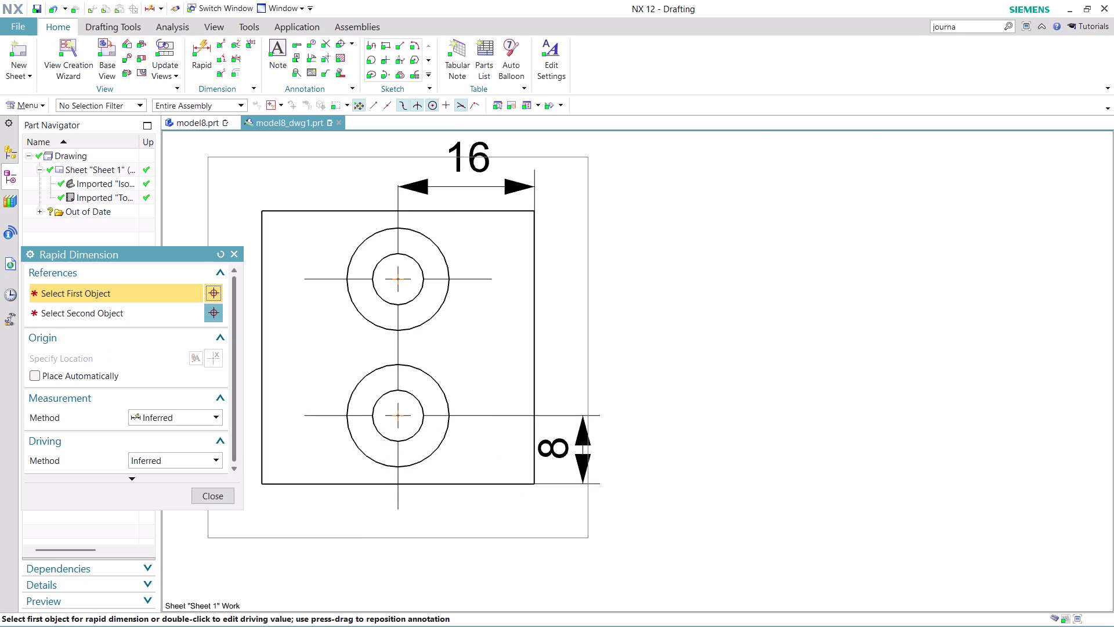
Add the 32 height and 32 width dimensions of the plate, then close.
scroll(down, 3)
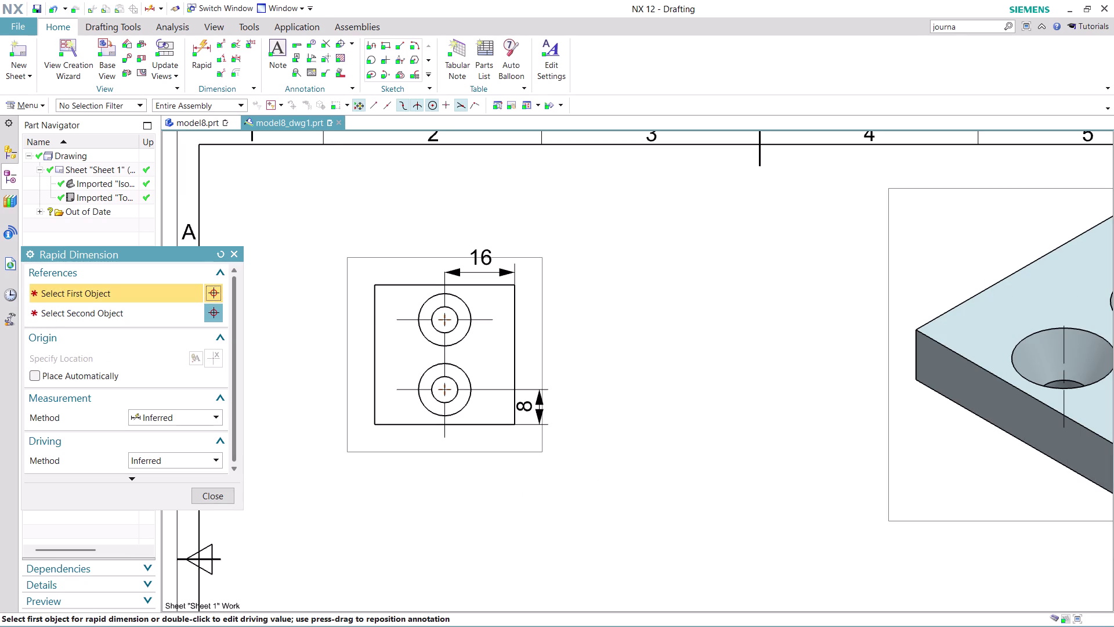
click(375, 285)
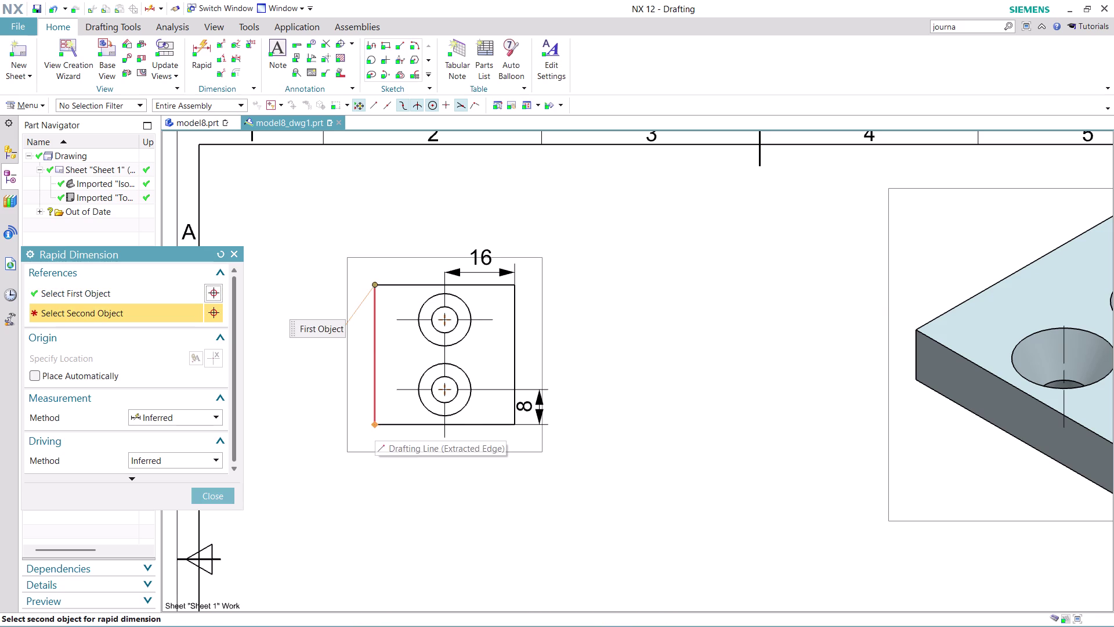
click(375, 424)
click(315, 361)
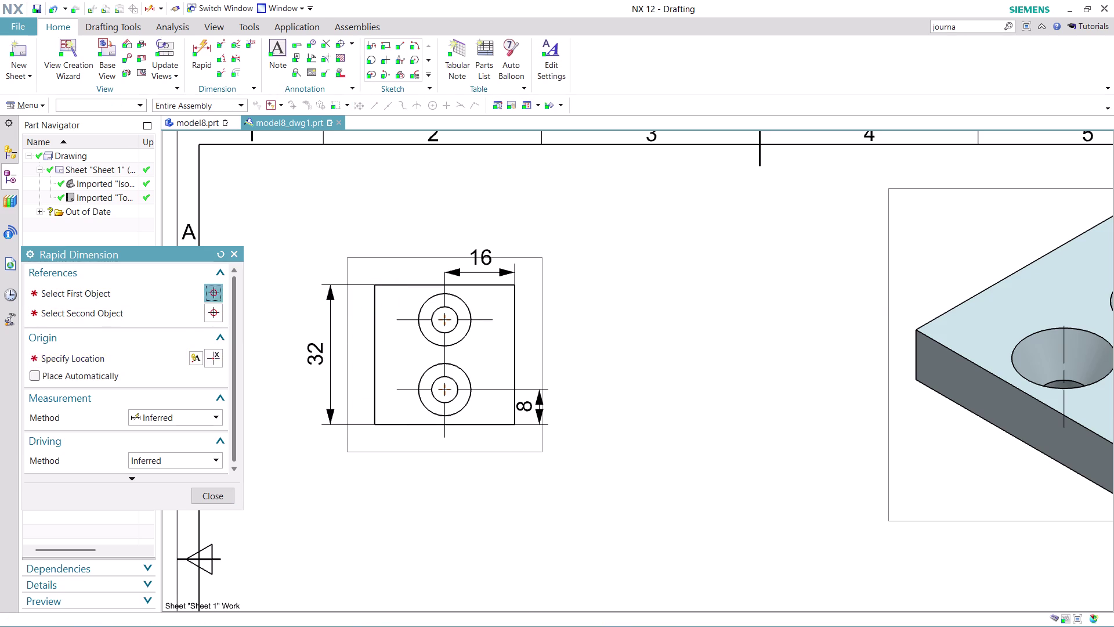
click(377, 424)
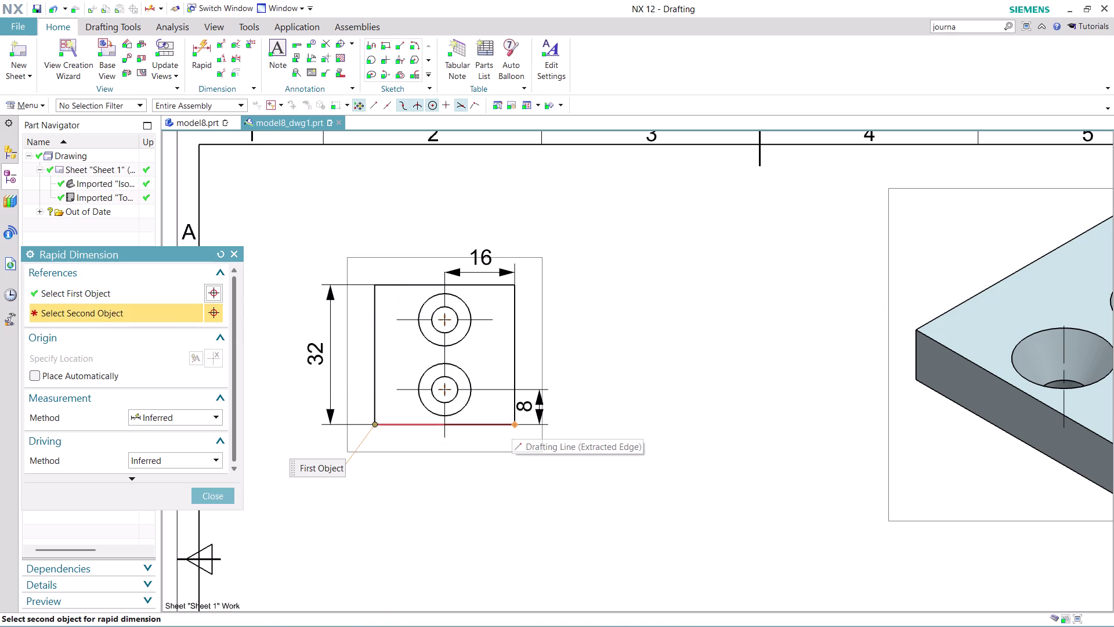
click(512, 423)
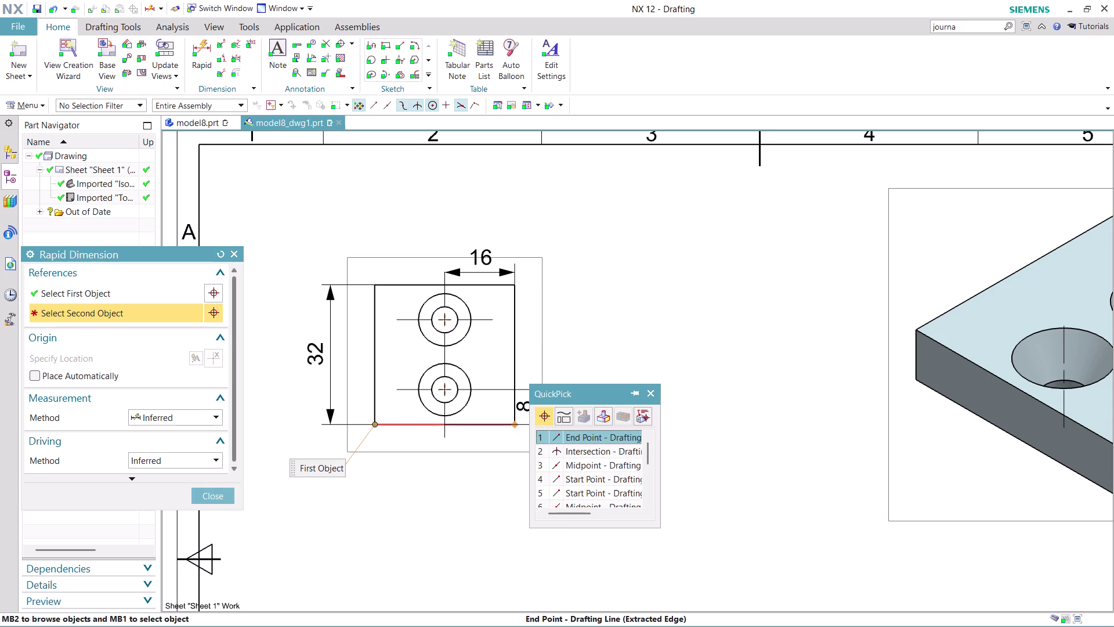
click(582, 441)
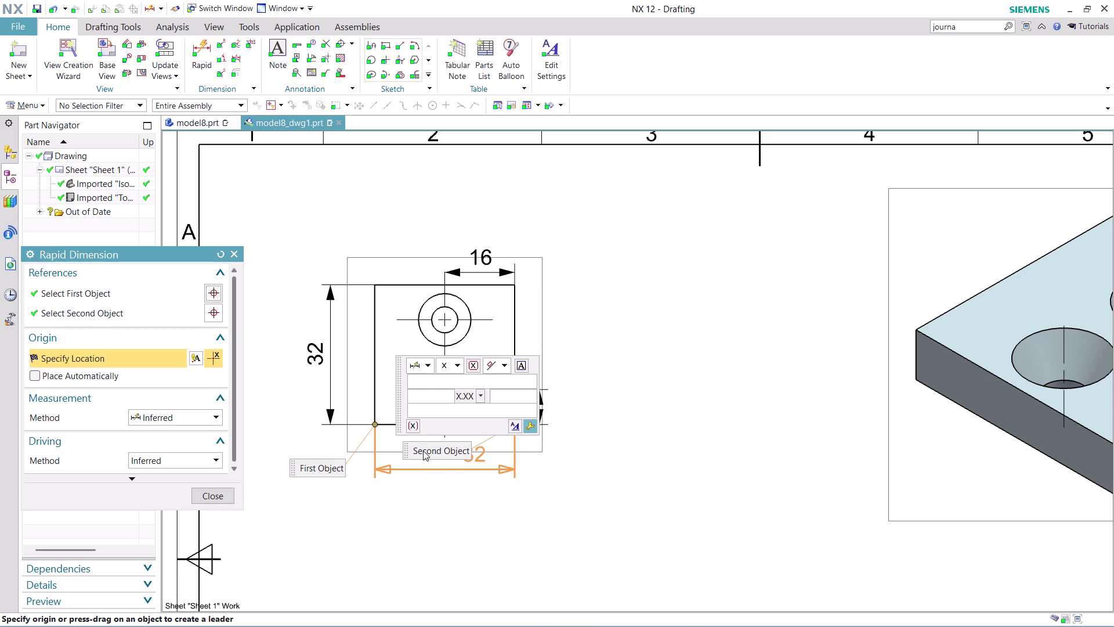
click(434, 460)
scroll(down, 3)
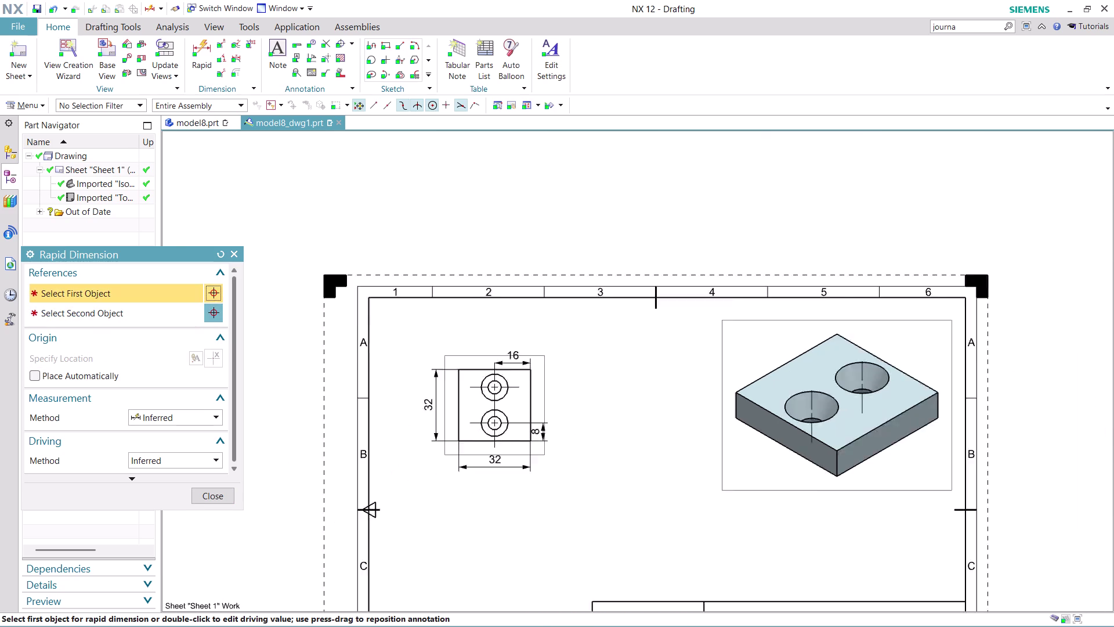
scroll(down, 3)
scroll(up, 3)
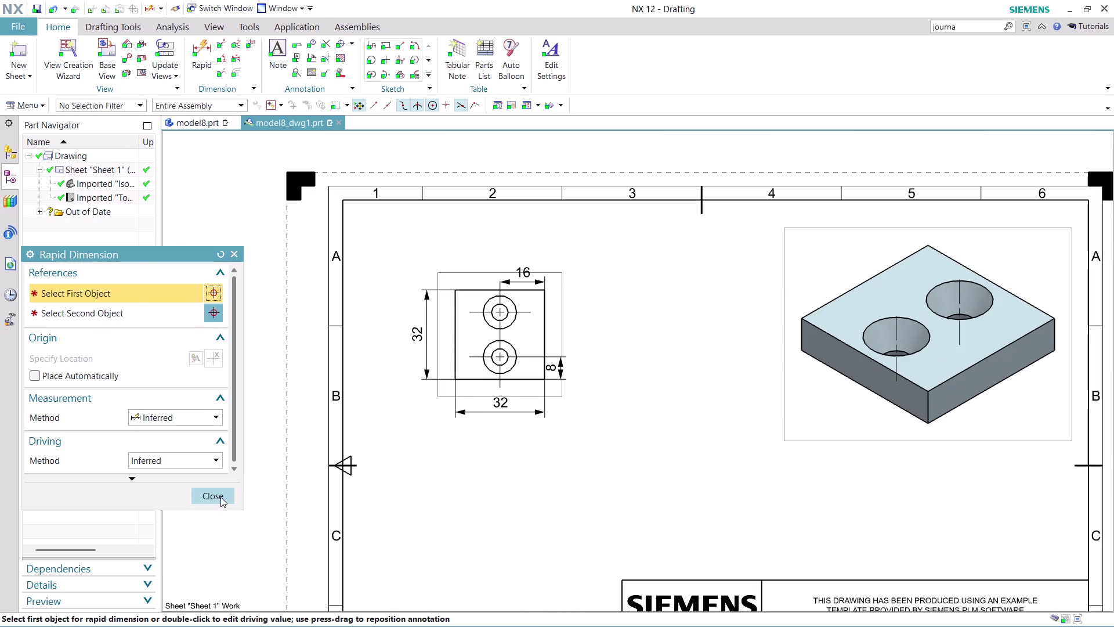
click(221, 497)
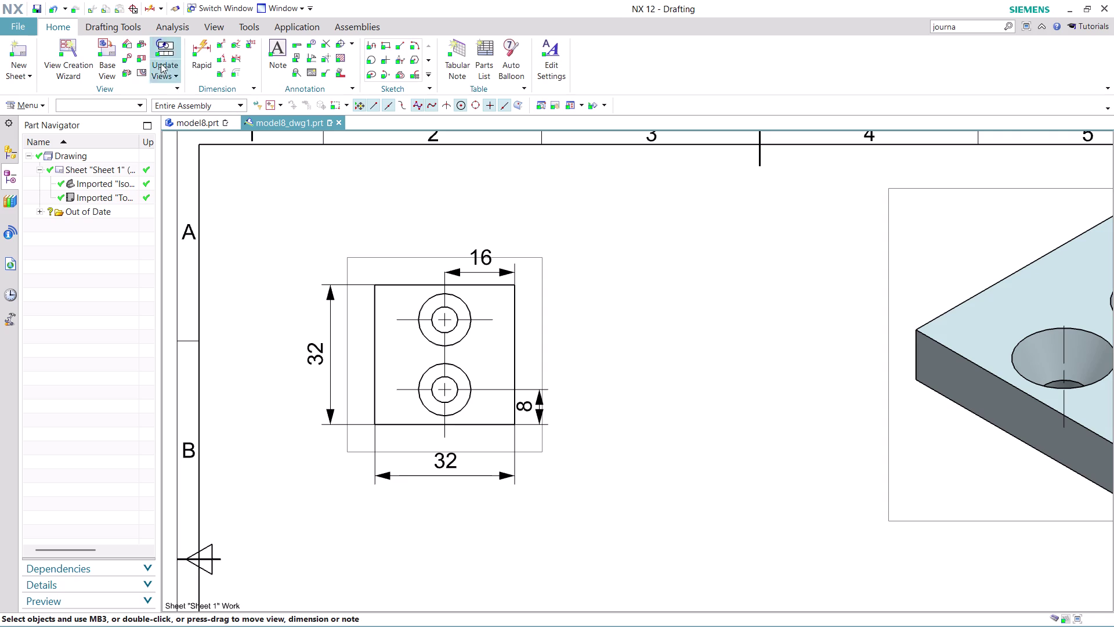
Cut section A-A through the hole centres and place it right of the top view.
click(137, 55)
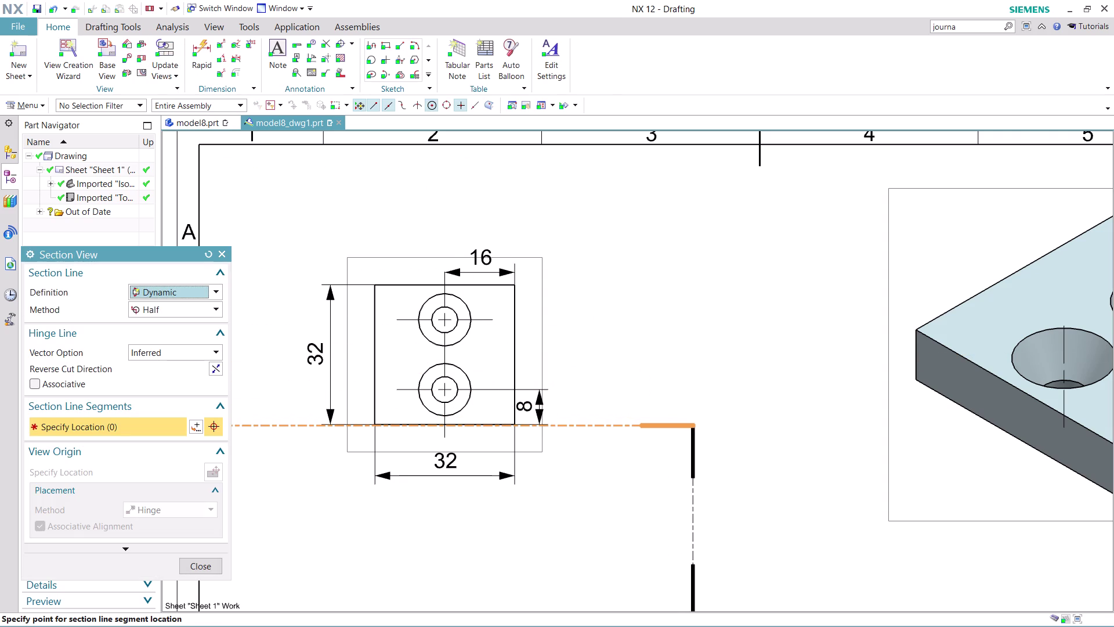
click(445, 283)
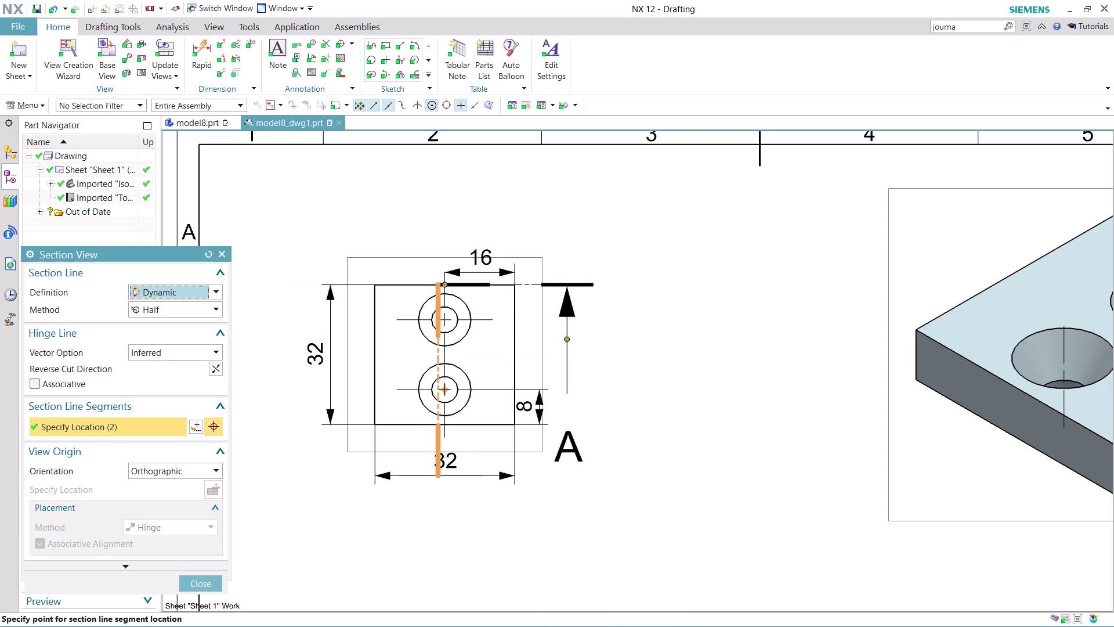
click(446, 430)
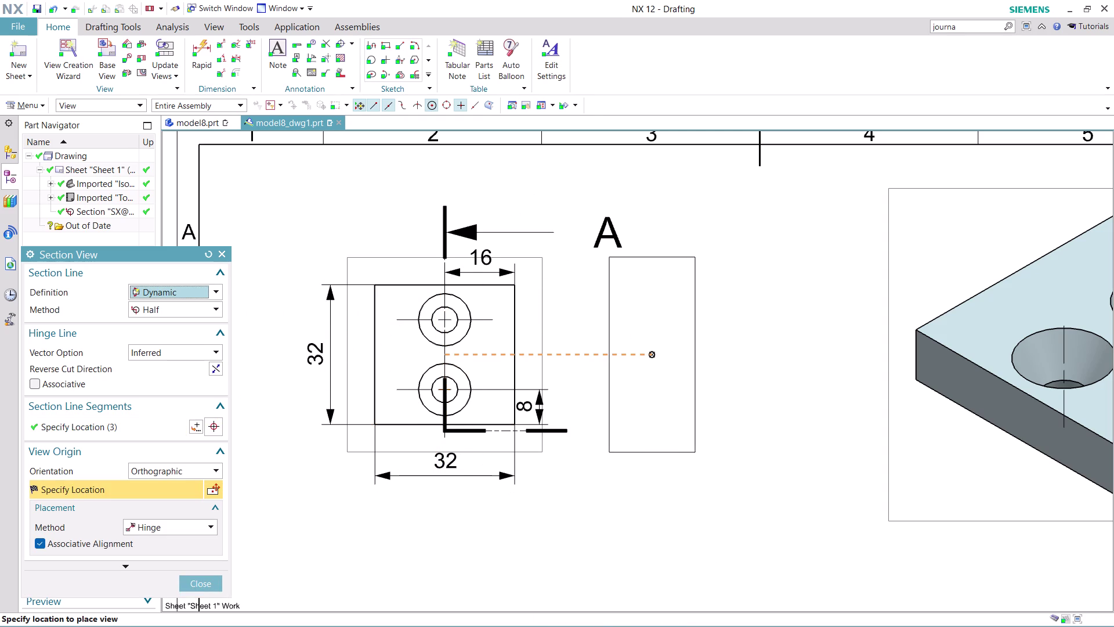
click(668, 347)
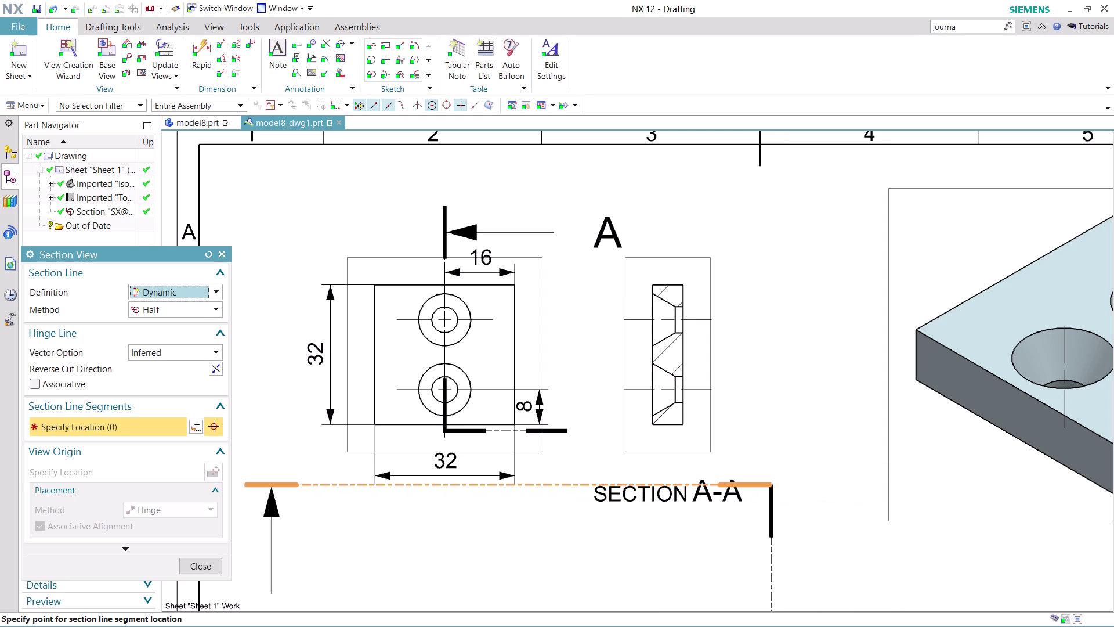
click(194, 569)
scroll(down, 3)
scroll(up, 3)
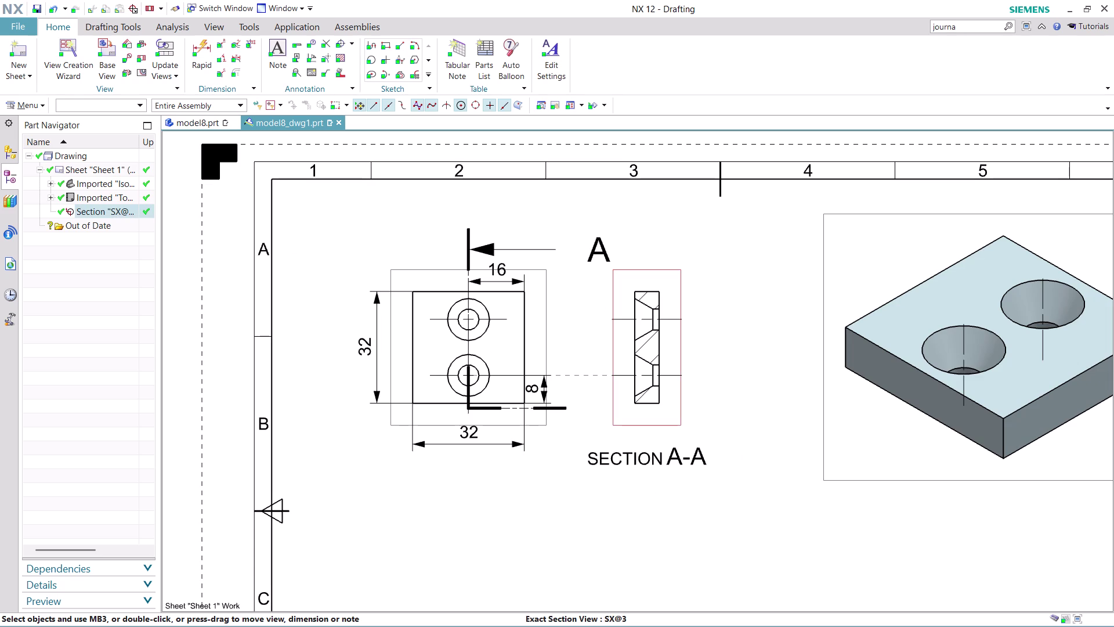
click(635, 424)
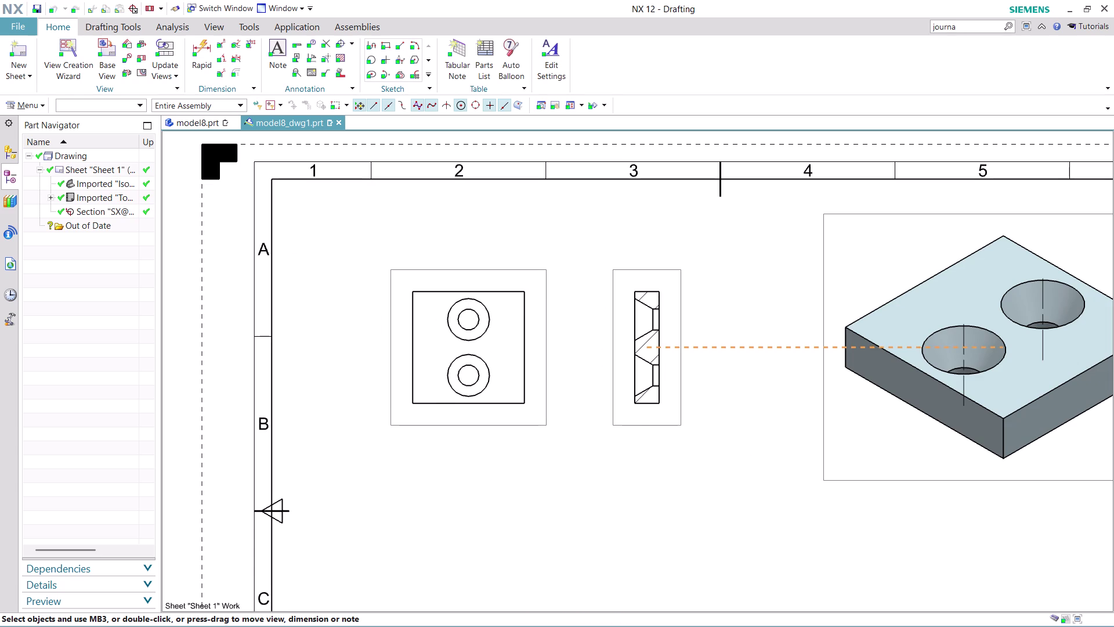
Delete the section view's Hinge alignment to the top view.
right_click(641, 429)
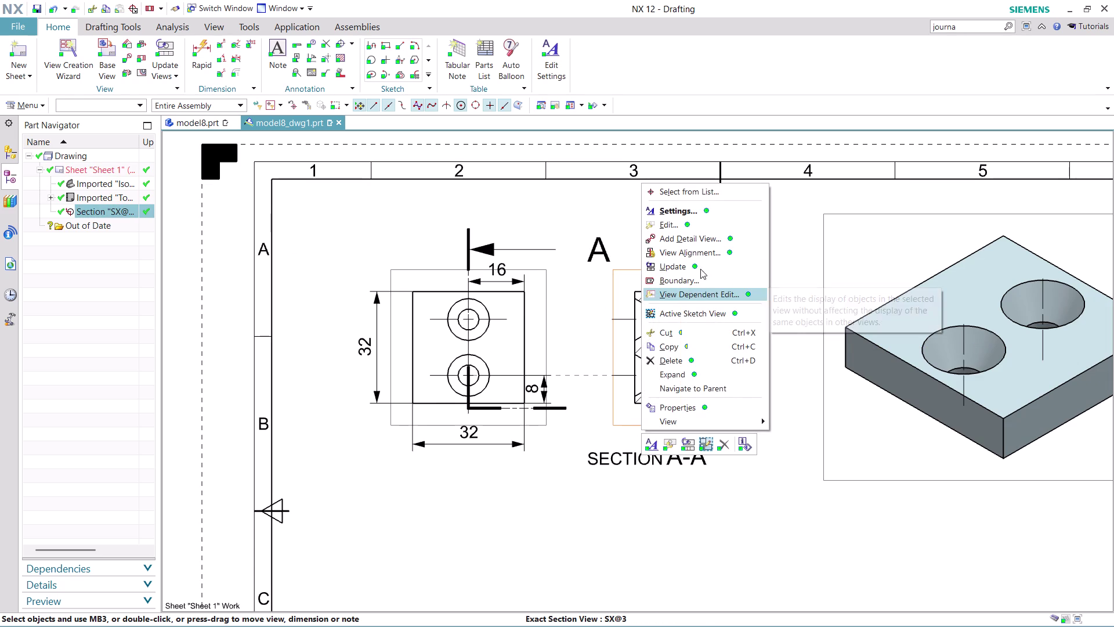
click(700, 253)
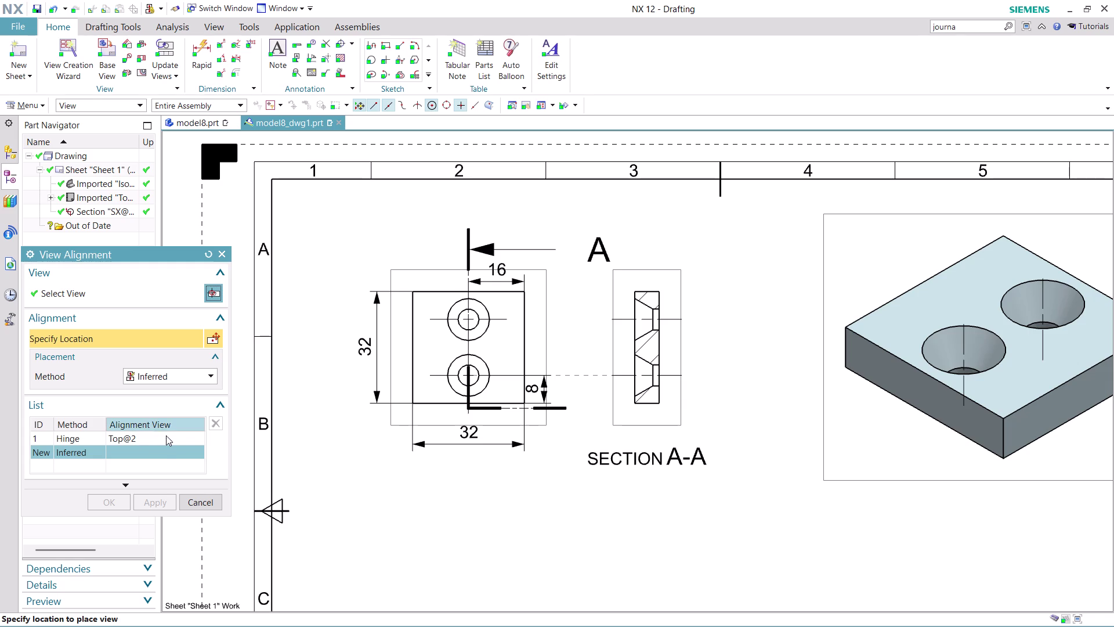
click(161, 450)
click(161, 434)
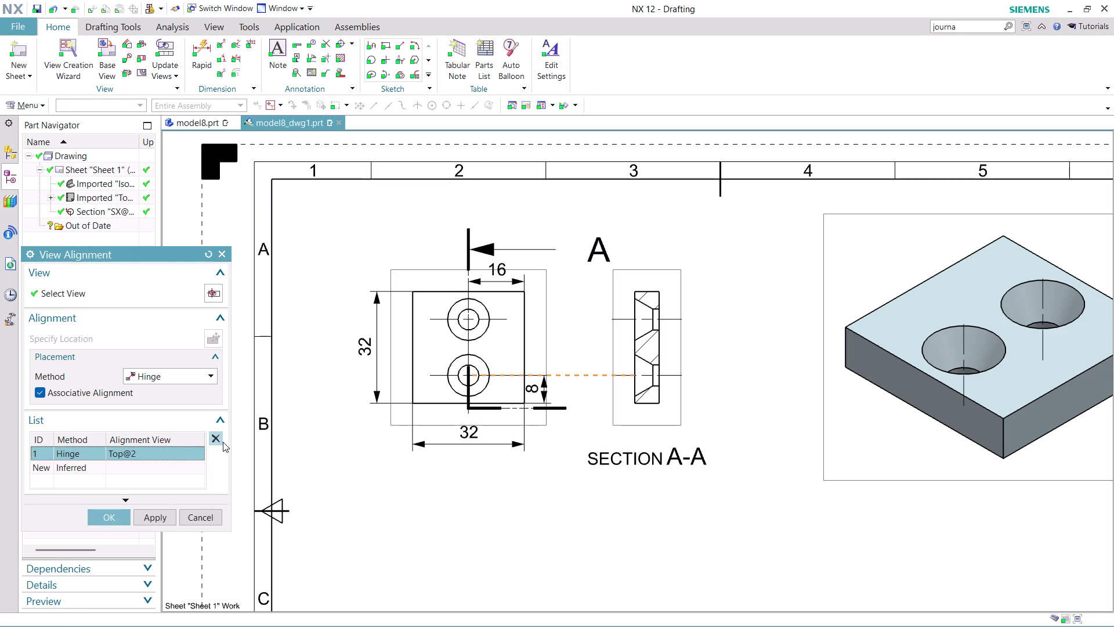
click(217, 439)
click(188, 515)
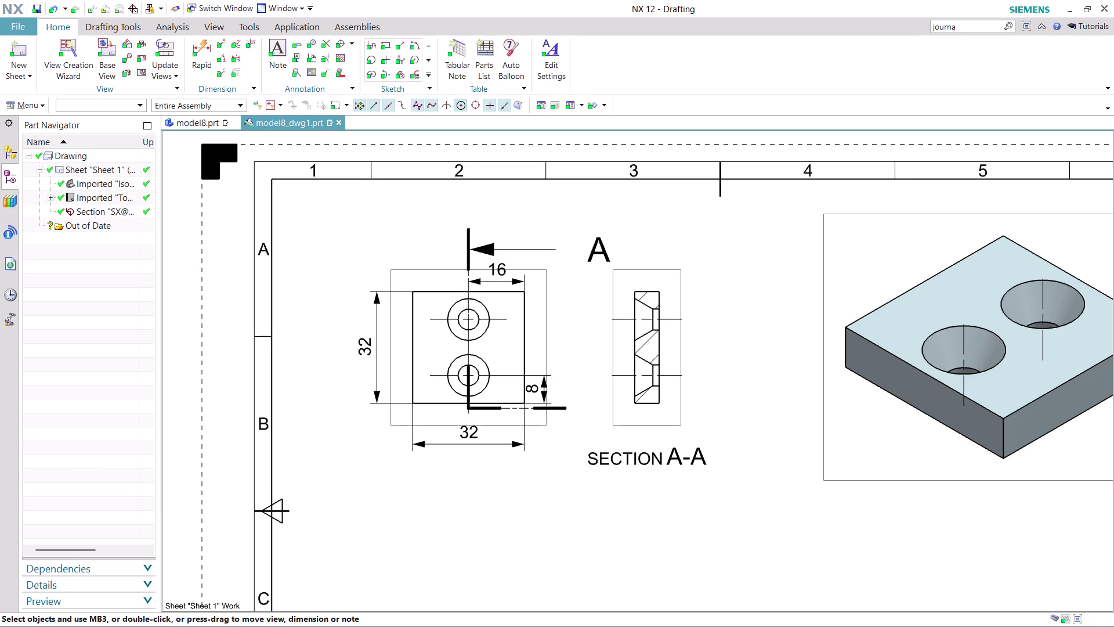
Drag section view A-A to sit below the top view.
drag(639, 426, 429, 605)
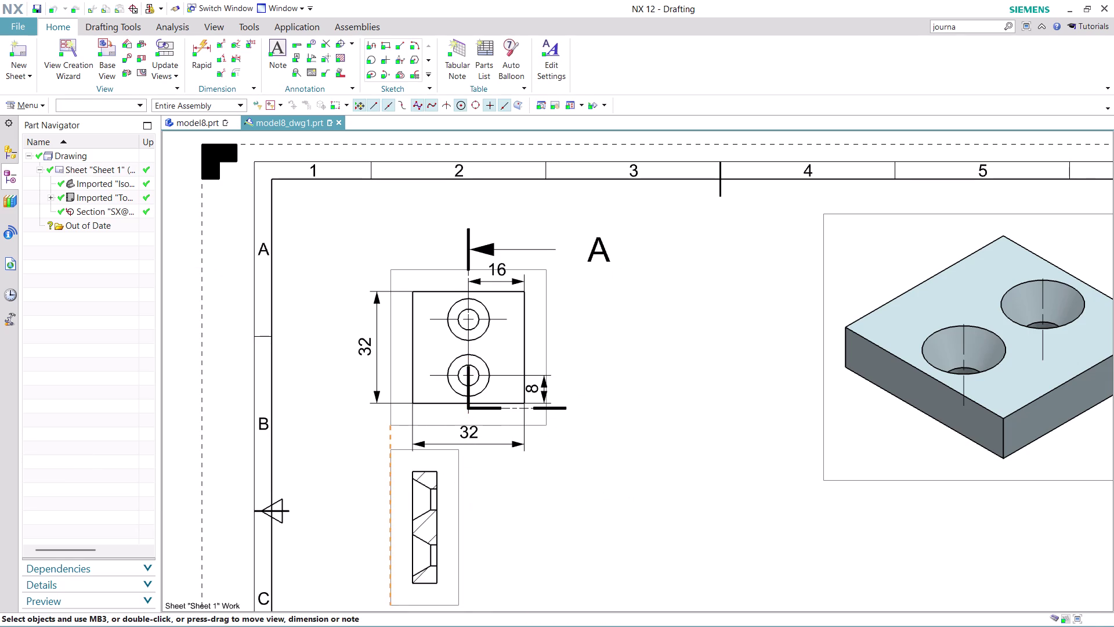
drag(429, 605, 440, 614)
scroll(down, 3)
scroll(up, 3)
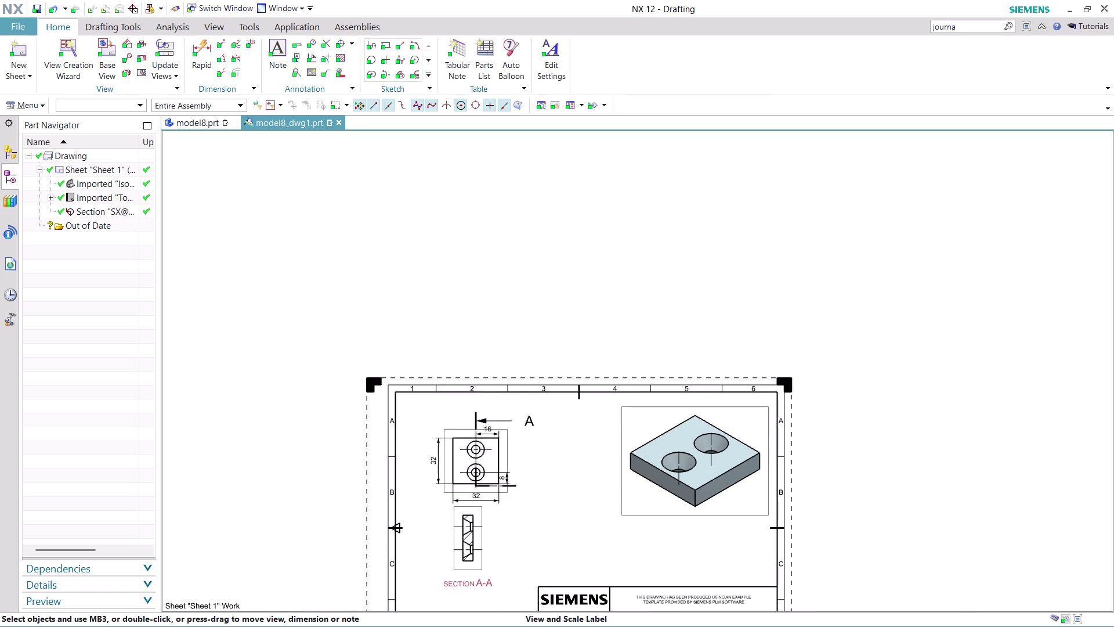
scroll(up, 3)
scroll(down, 3)
scroll(up, 3)
scroll(up, 3)
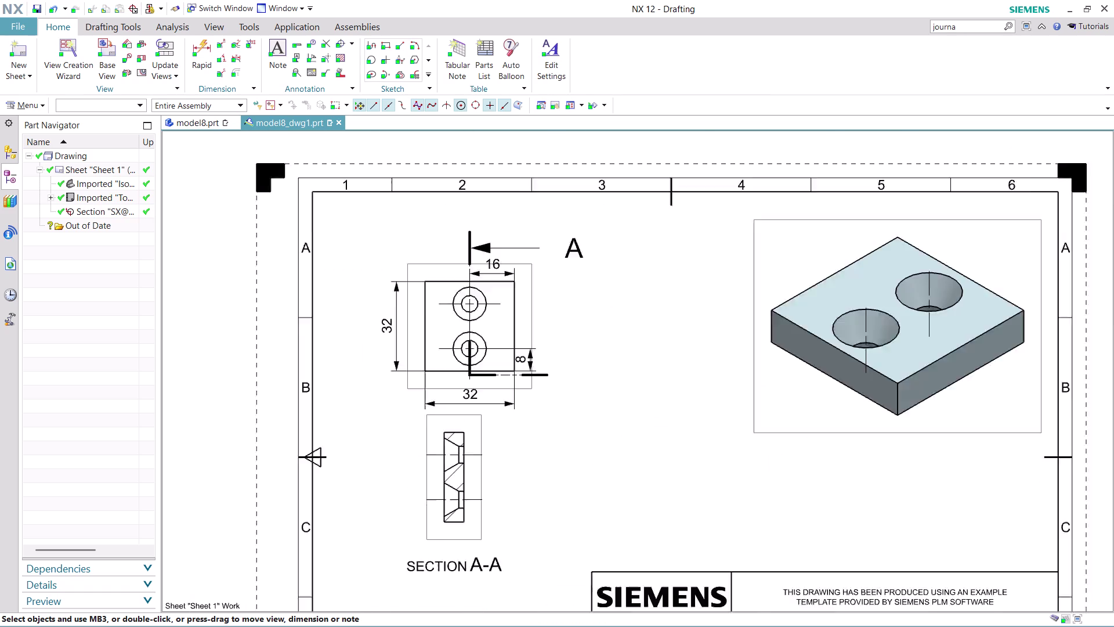
scroll(up, 3)
scroll(up, 3)
click(487, 489)
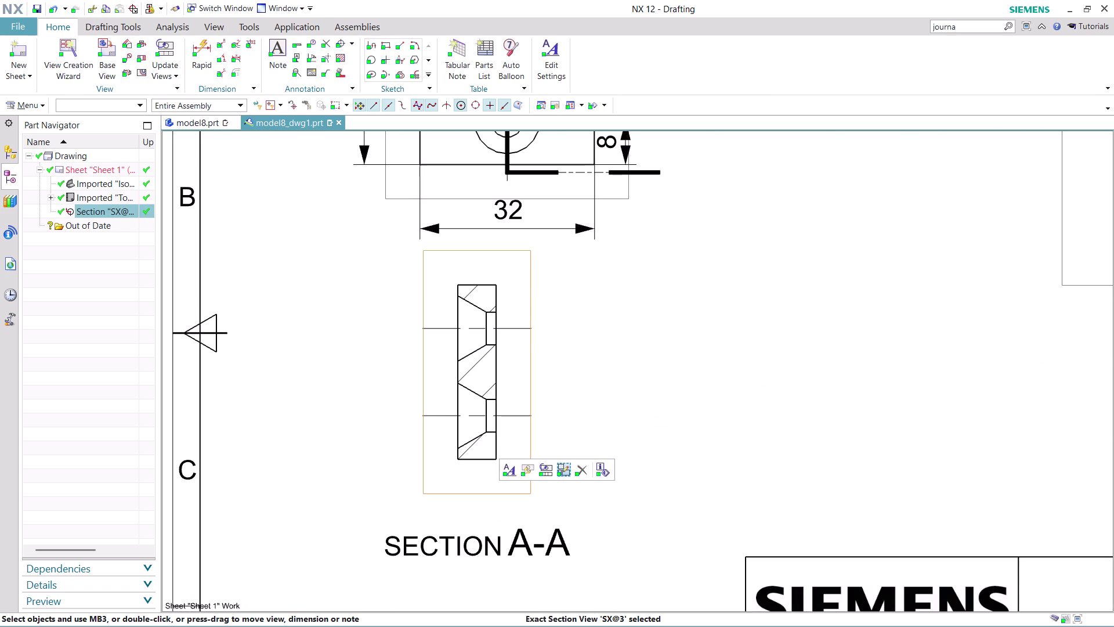
Trial a 180° view angle in the section view's Settings.
right_click(487, 489)
click(546, 287)
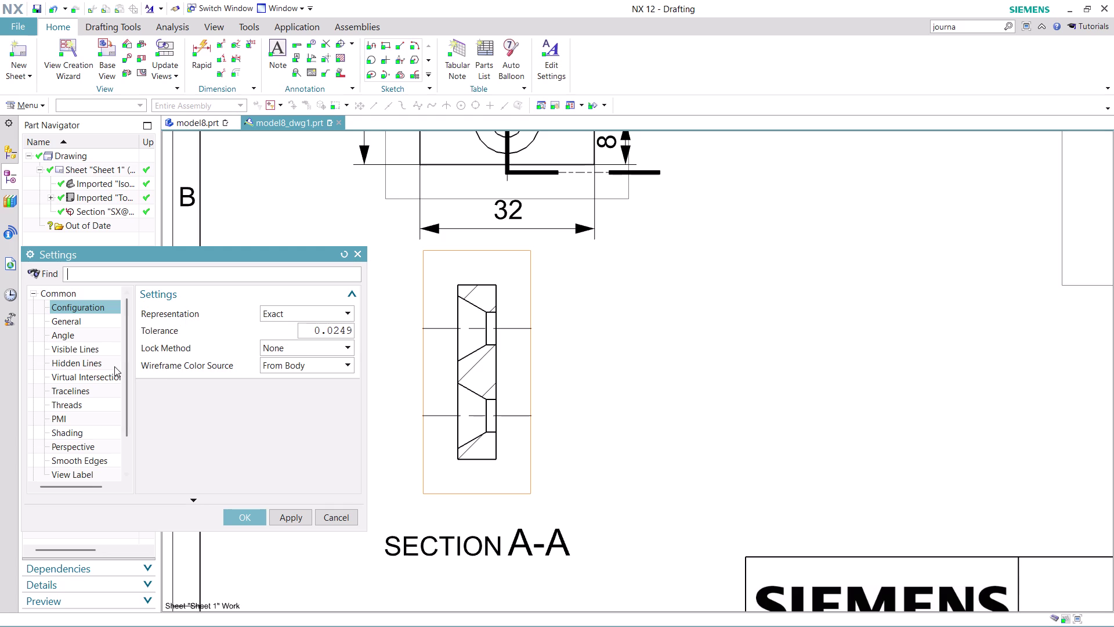
click(88, 331)
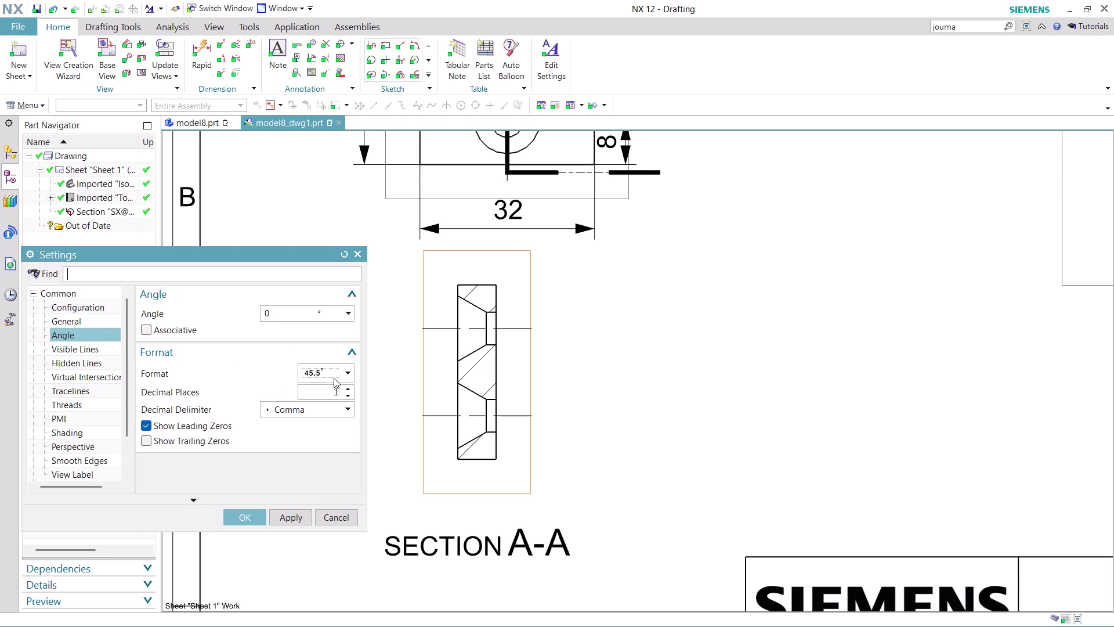
double_click(285, 313)
text(180)
click(287, 515)
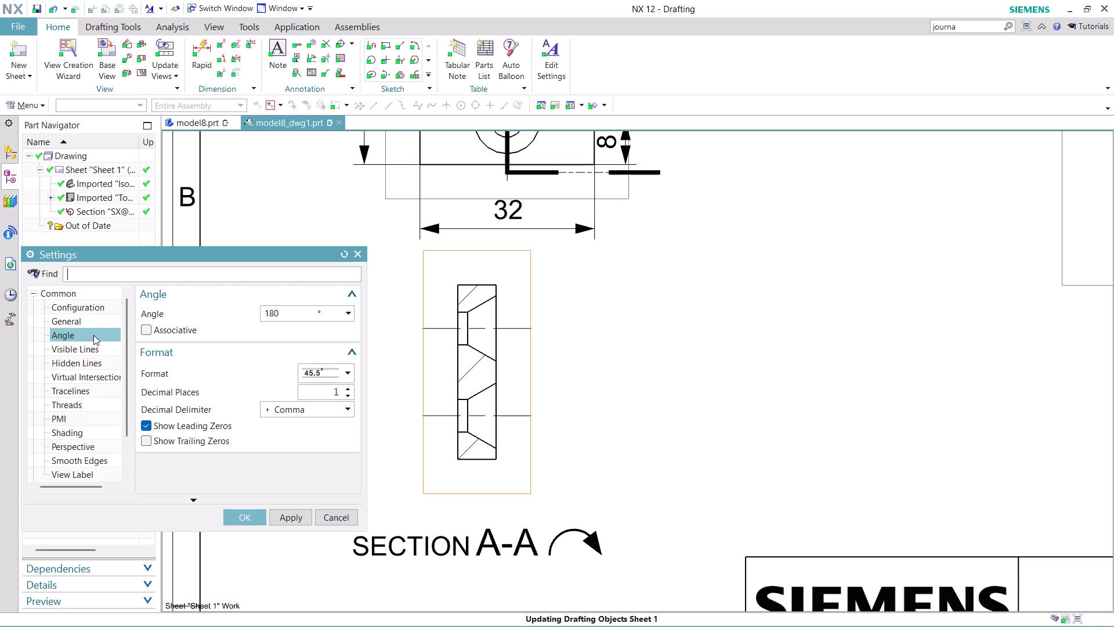
Try a 90° angle on section A-A instead.
click(349, 374)
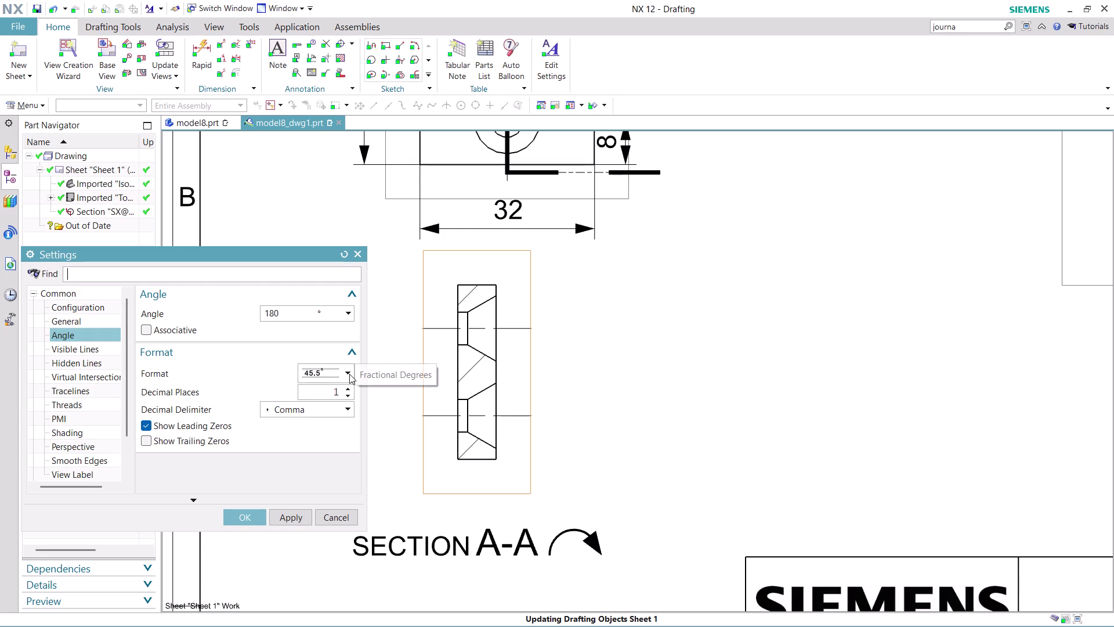
click(349, 374)
double_click(295, 311)
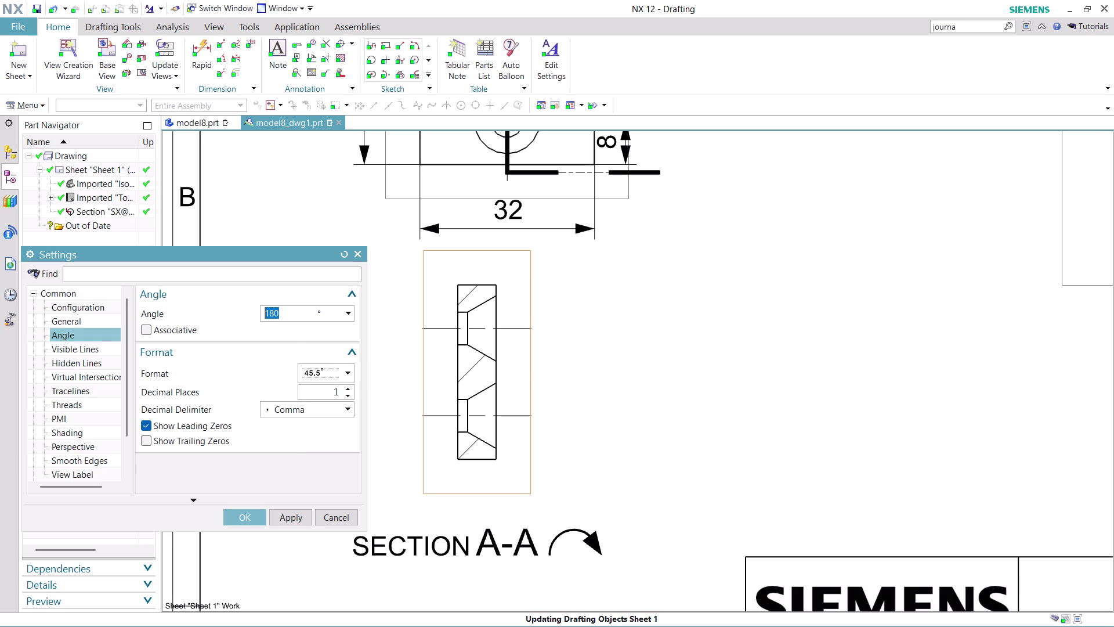
text(90)
click(292, 514)
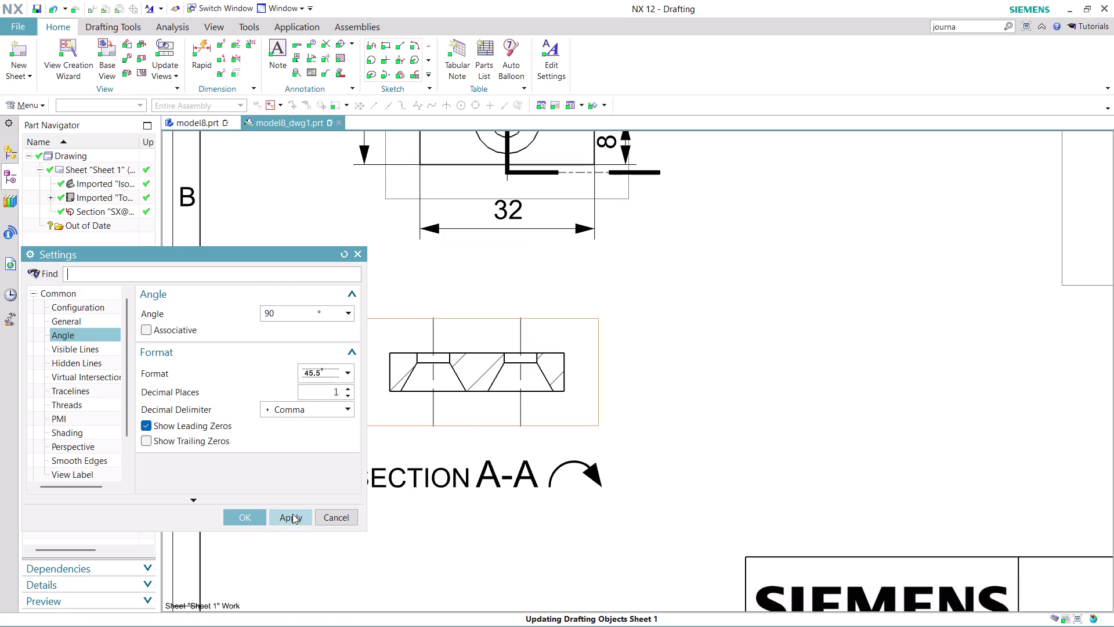
Apply a 270° section angle and close the Settings dialog.
double_click(292, 312)
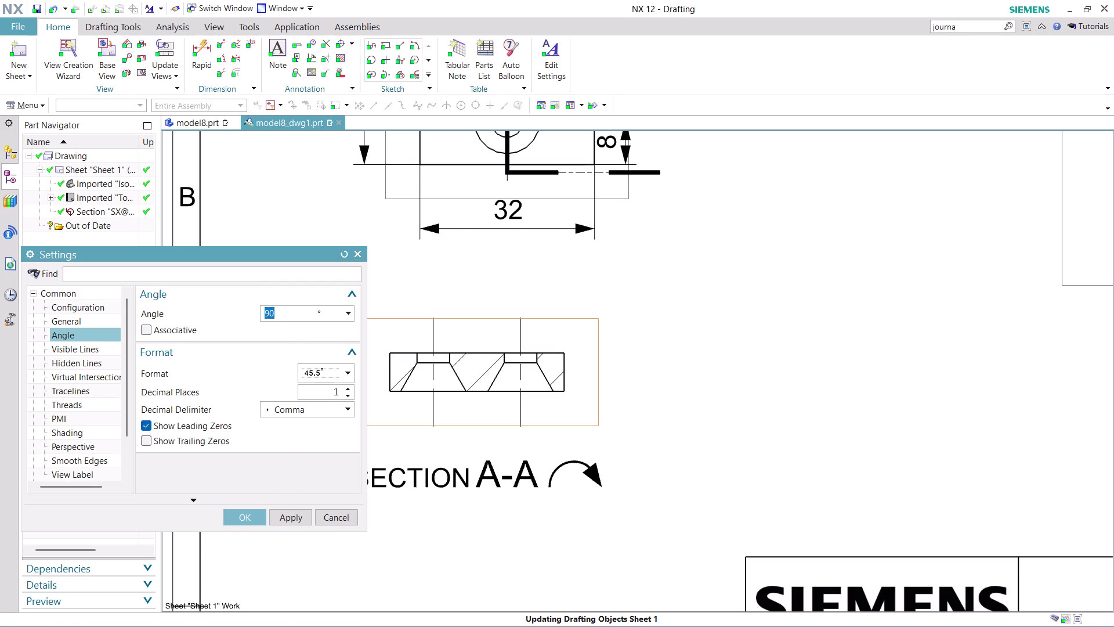
text(27)
key(0)
click(293, 524)
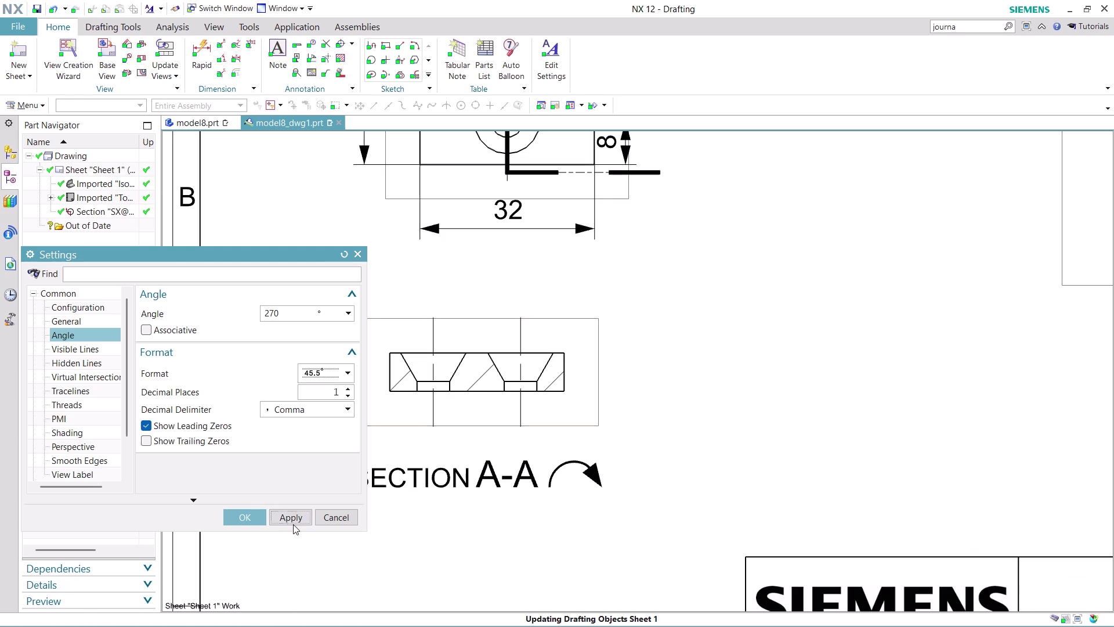
click(251, 514)
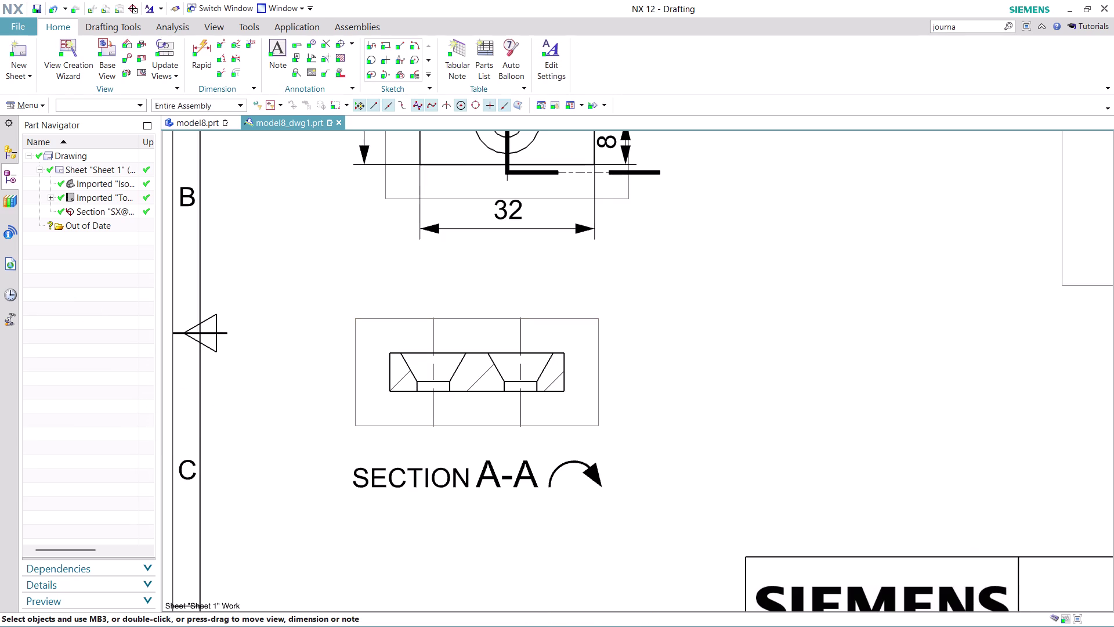
Dimension the section's right-end thickness as 7 mm.
scroll(down, 3)
scroll(up, 3)
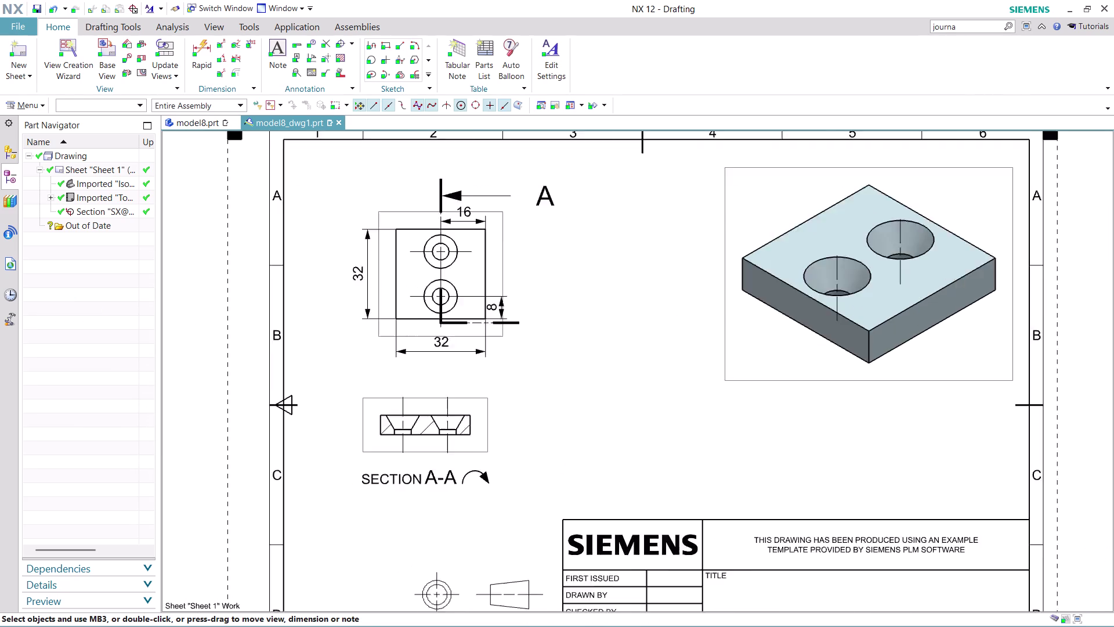
scroll(up, 3)
scroll(up, 3)
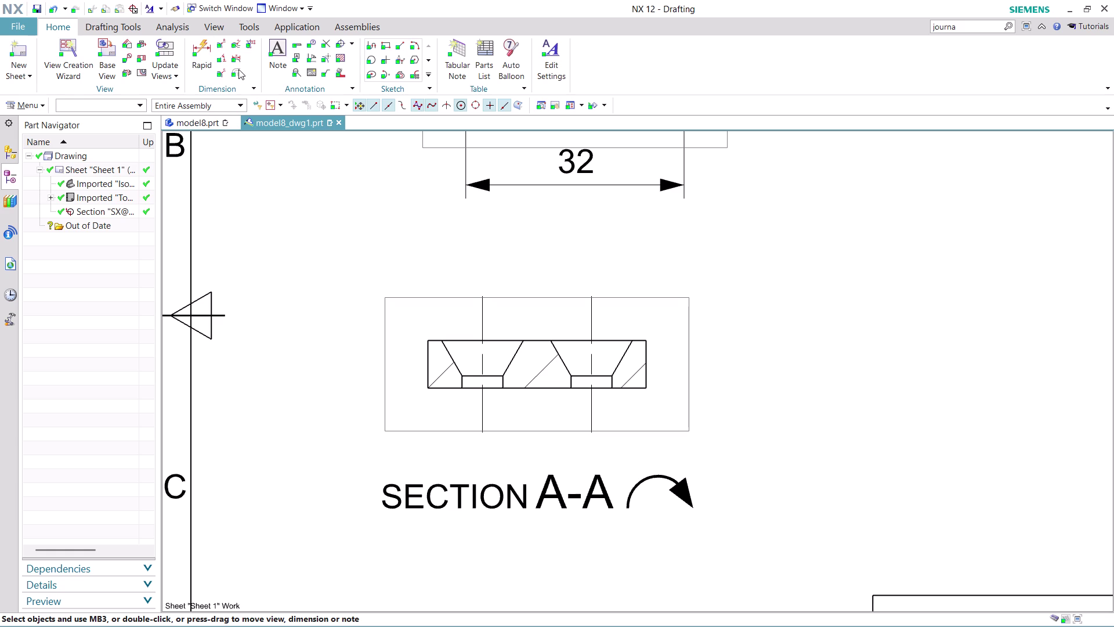
click(205, 40)
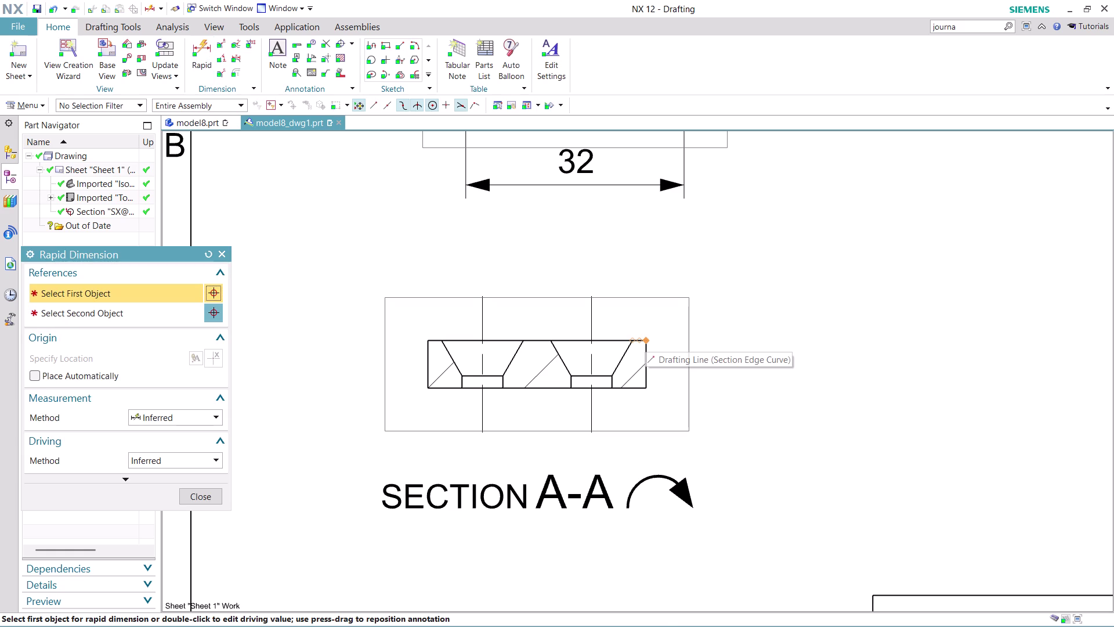
click(648, 336)
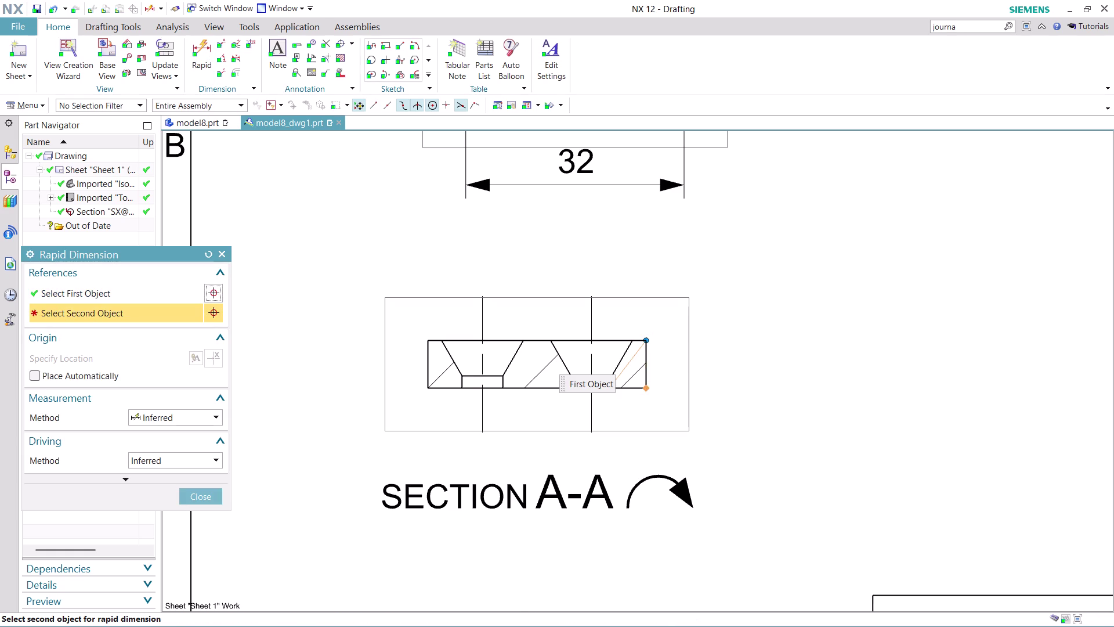
click(646, 387)
click(712, 362)
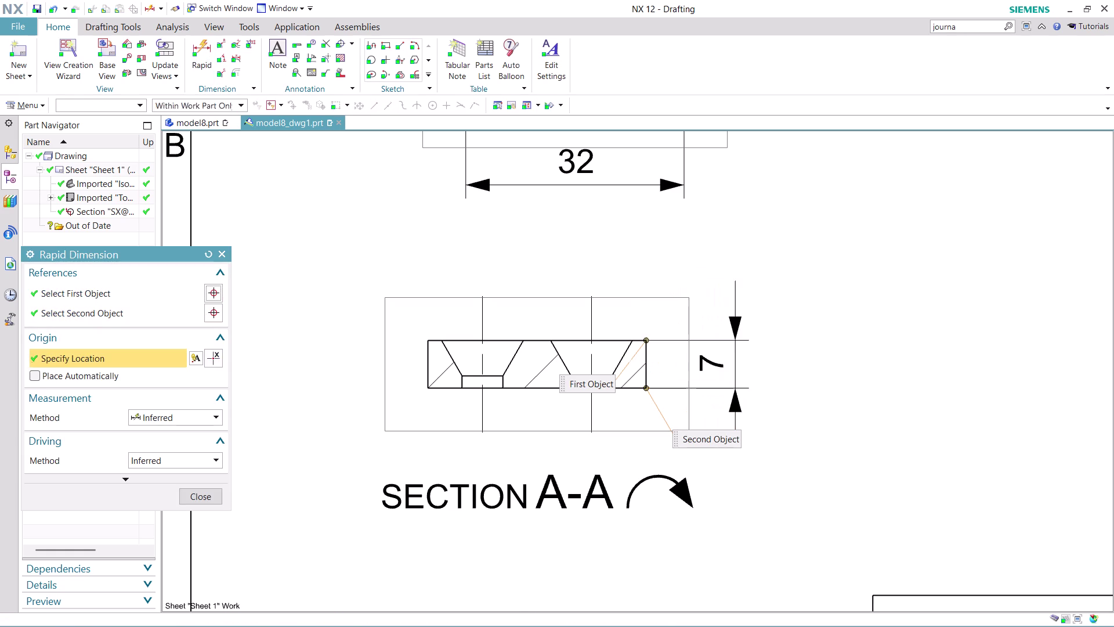